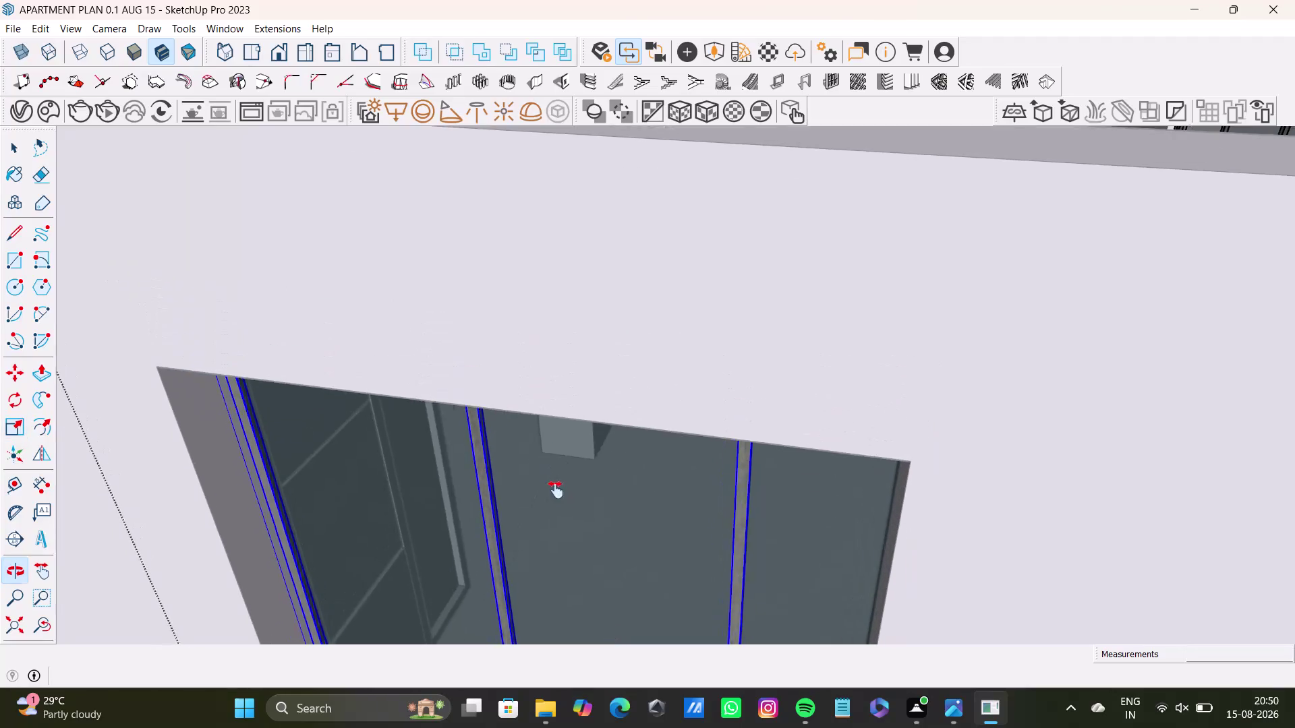
Orbit and zoom around the sliding window frame to inspect it against the wall opening.
middle_drag(555, 486, 580, 315)
scroll(up, 3)
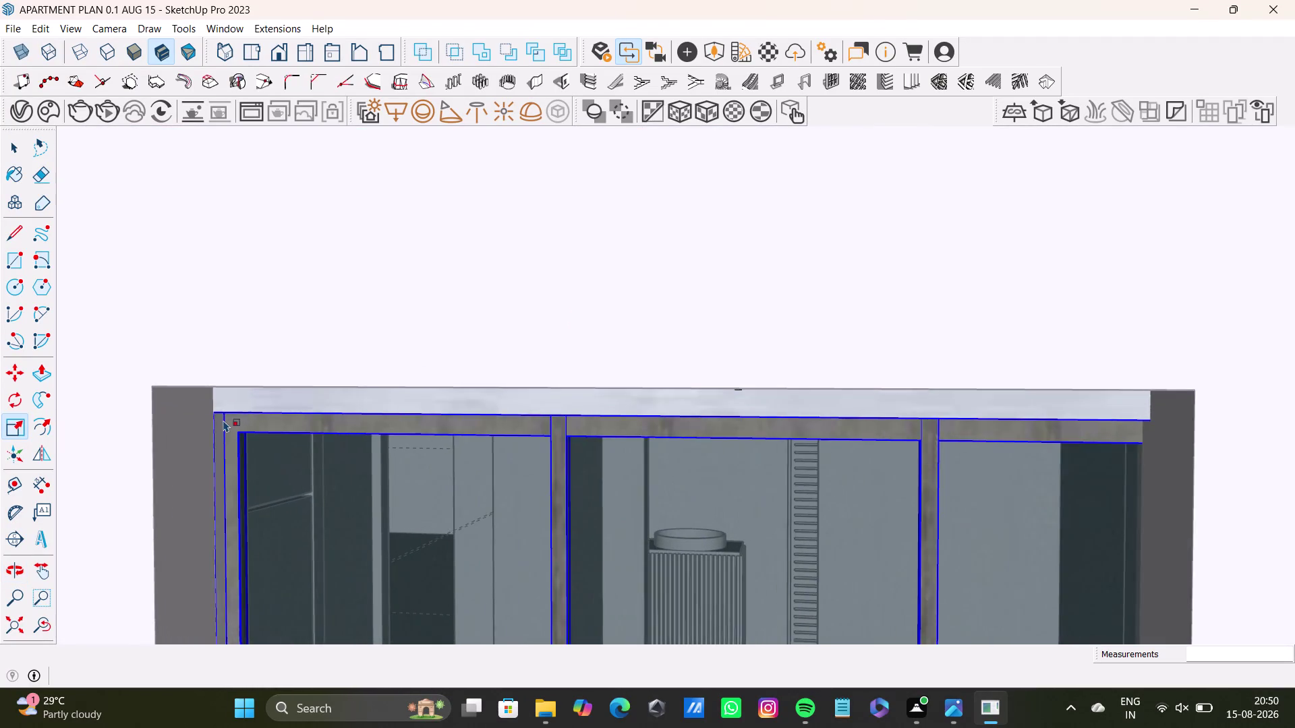
scroll(up, 3)
middle_drag(224, 420, 253, 503)
key(ctrl+z)
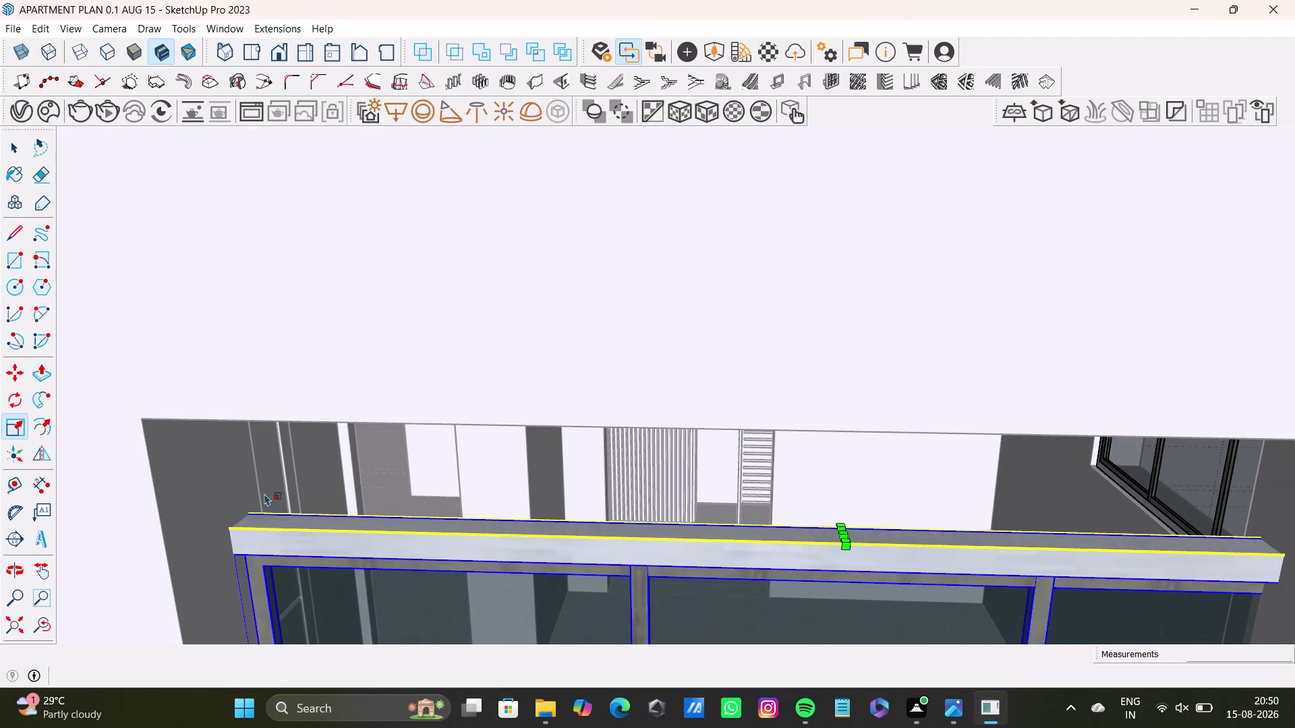
scroll(down, 3)
middle_drag(269, 596, 291, 397)
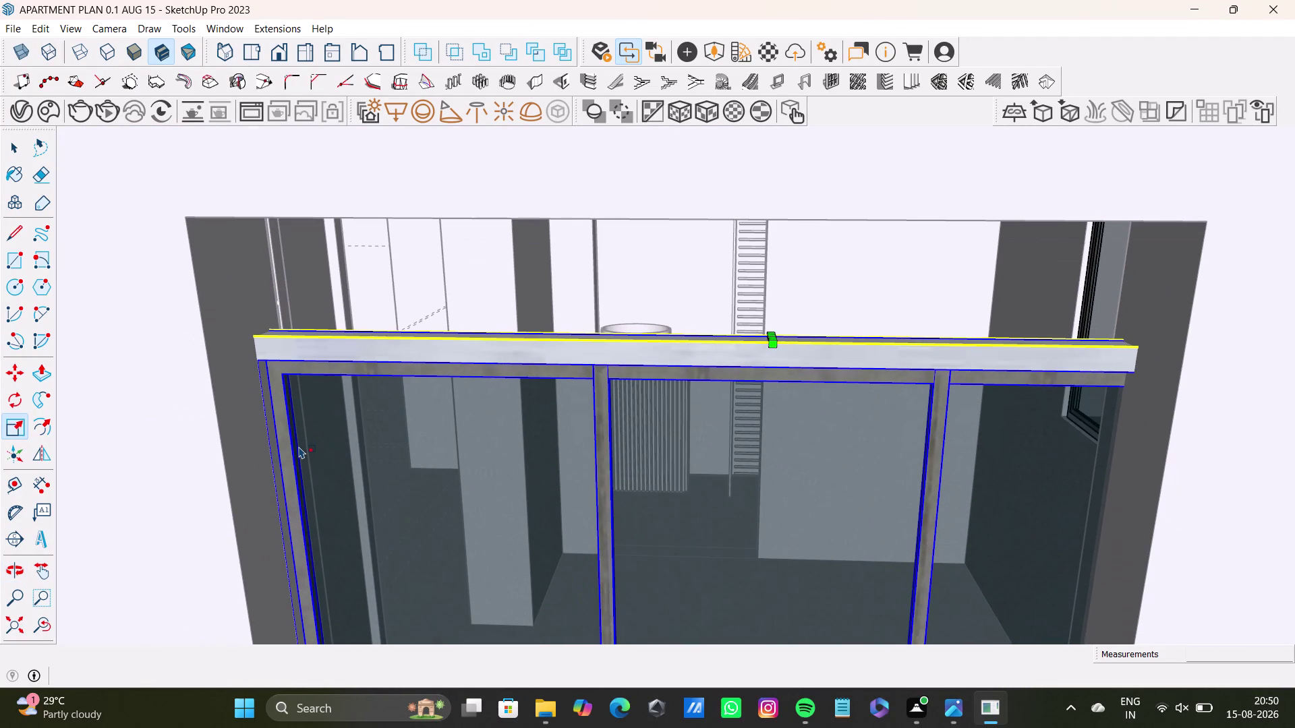
key(s)
scroll(down, 3)
middle_drag(397, 528, 397, 436)
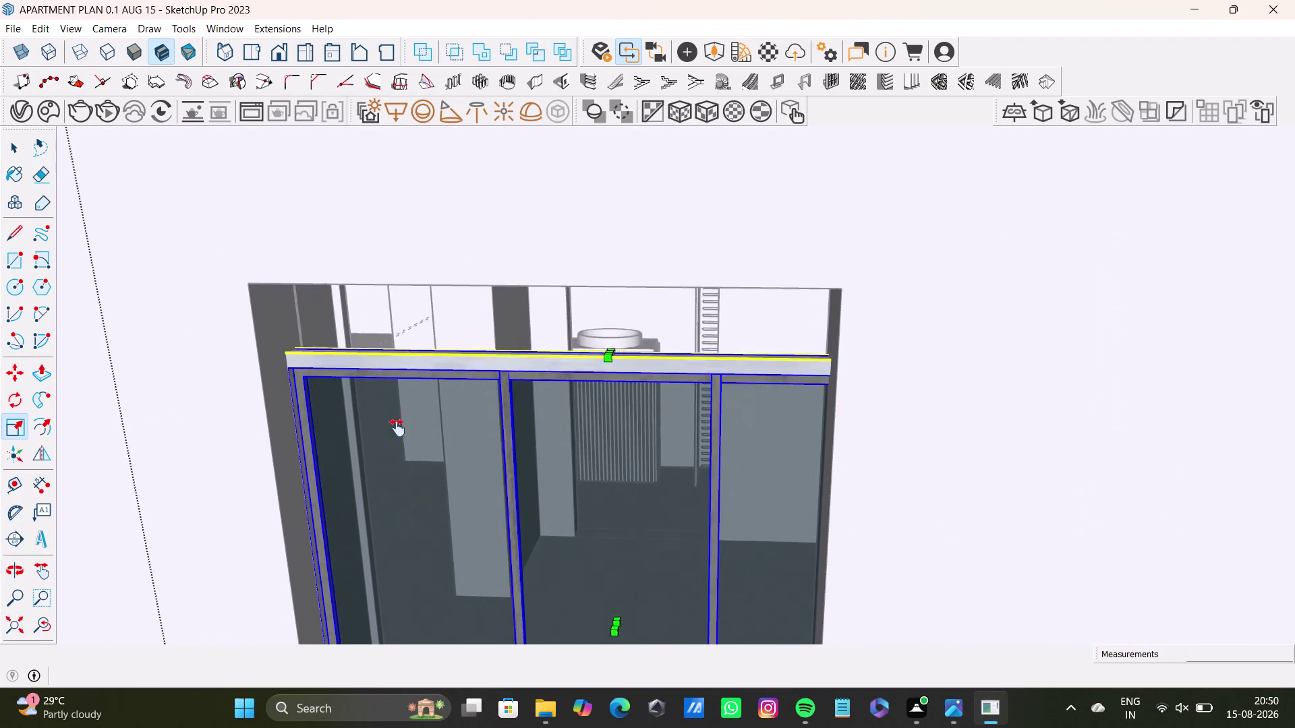
middle_drag(398, 436, 397, 405)
middle_drag(407, 486, 403, 646)
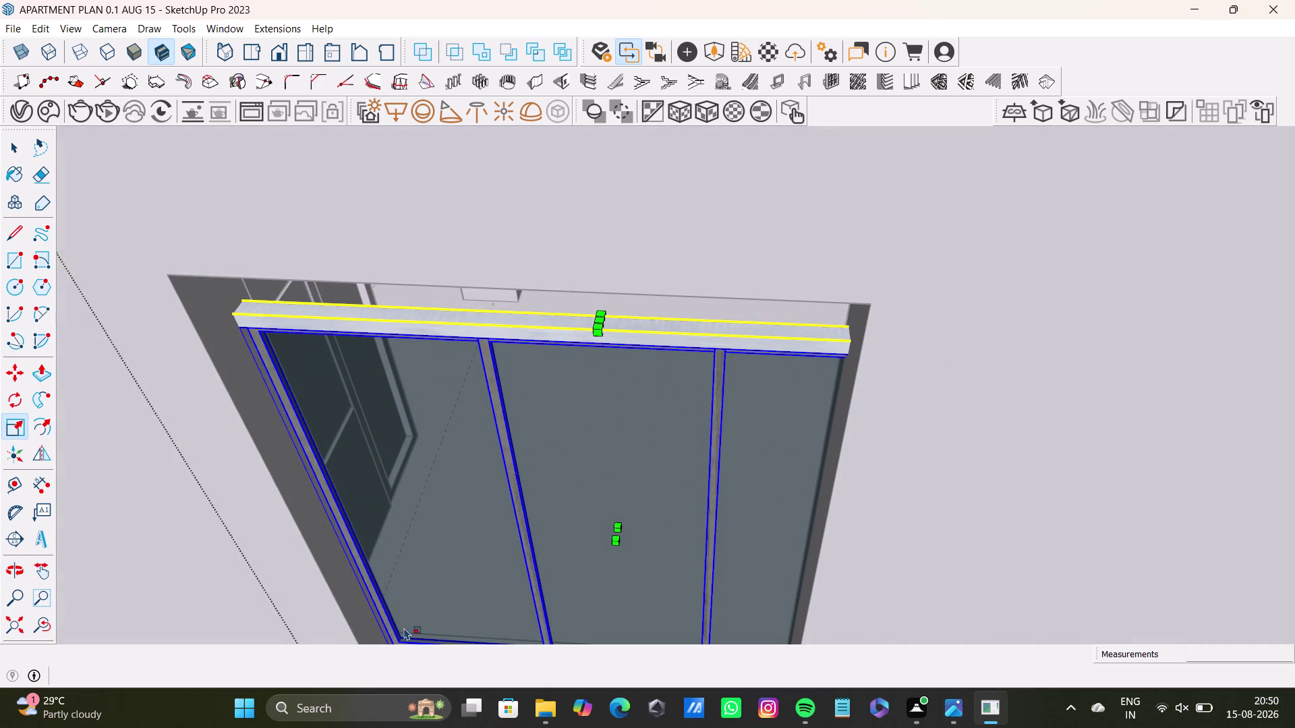
scroll(down, 3)
middle_drag(371, 527, 357, 461)
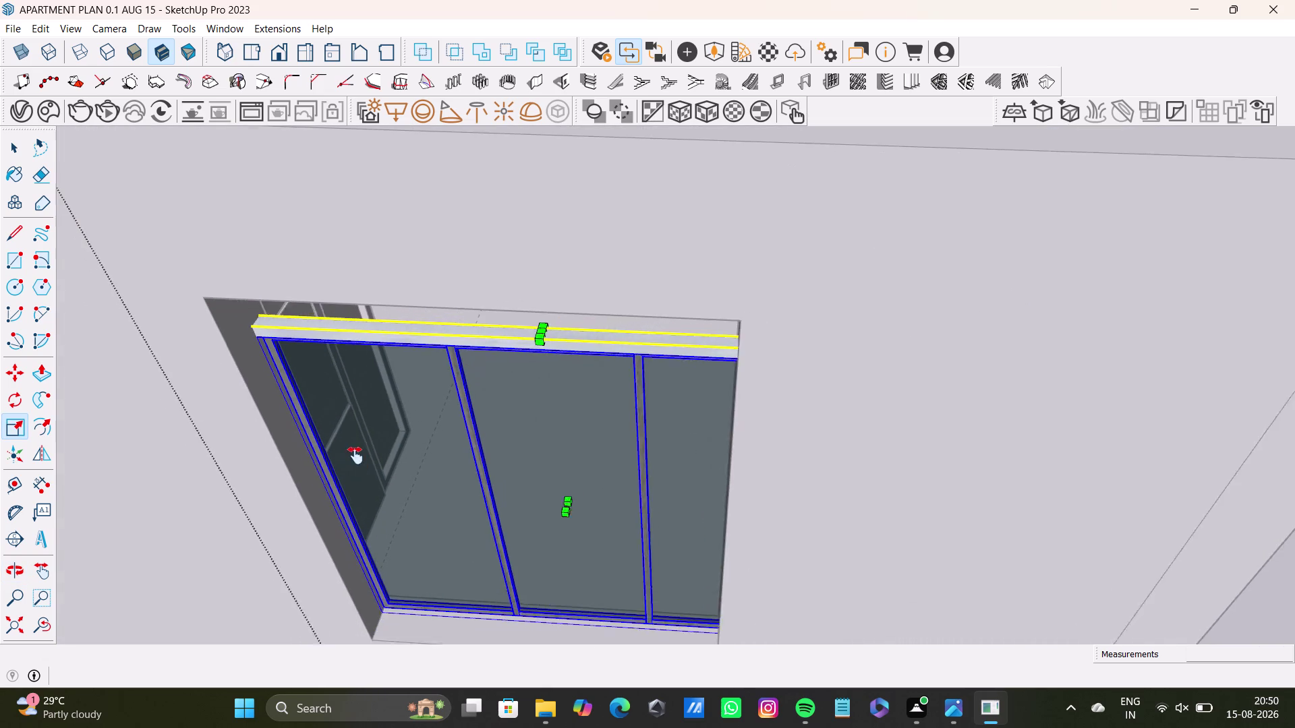
middle_drag(356, 461, 355, 456)
middle_drag(367, 452, 364, 430)
key(s)
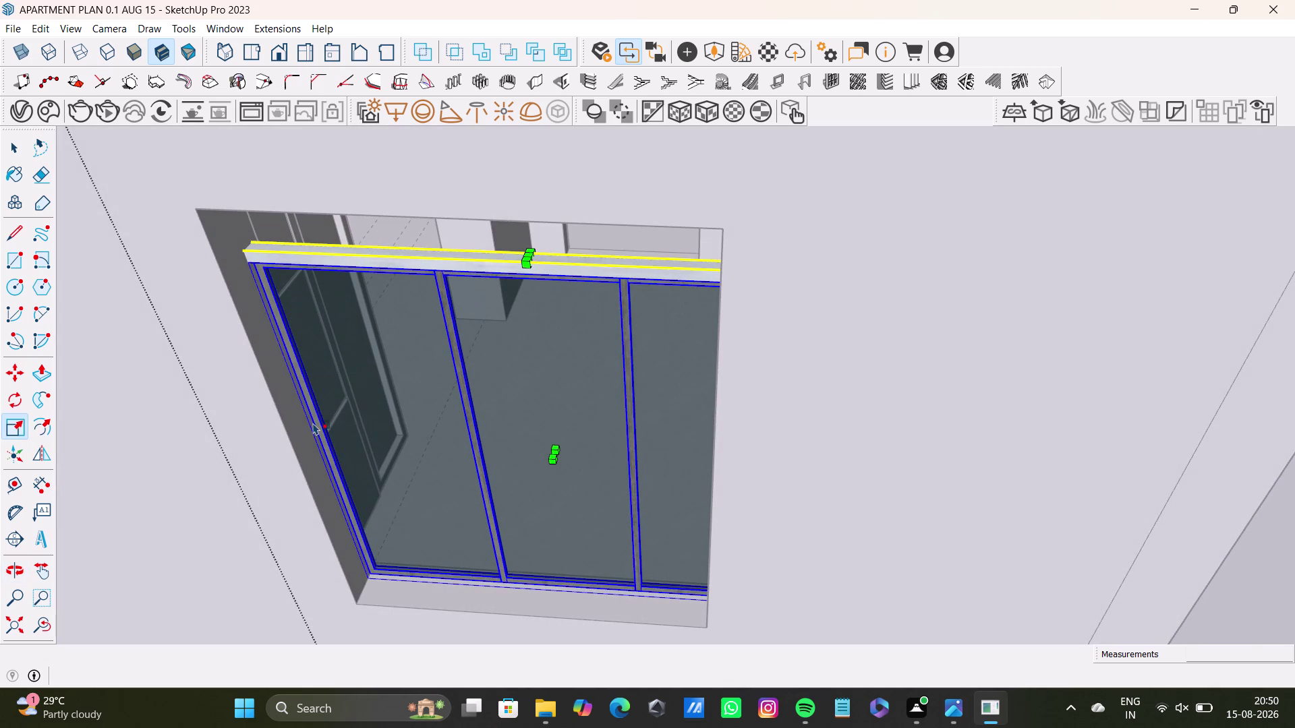
scroll(up, 3)
middle_drag(316, 422, 340, 492)
middle_drag(340, 492, 345, 539)
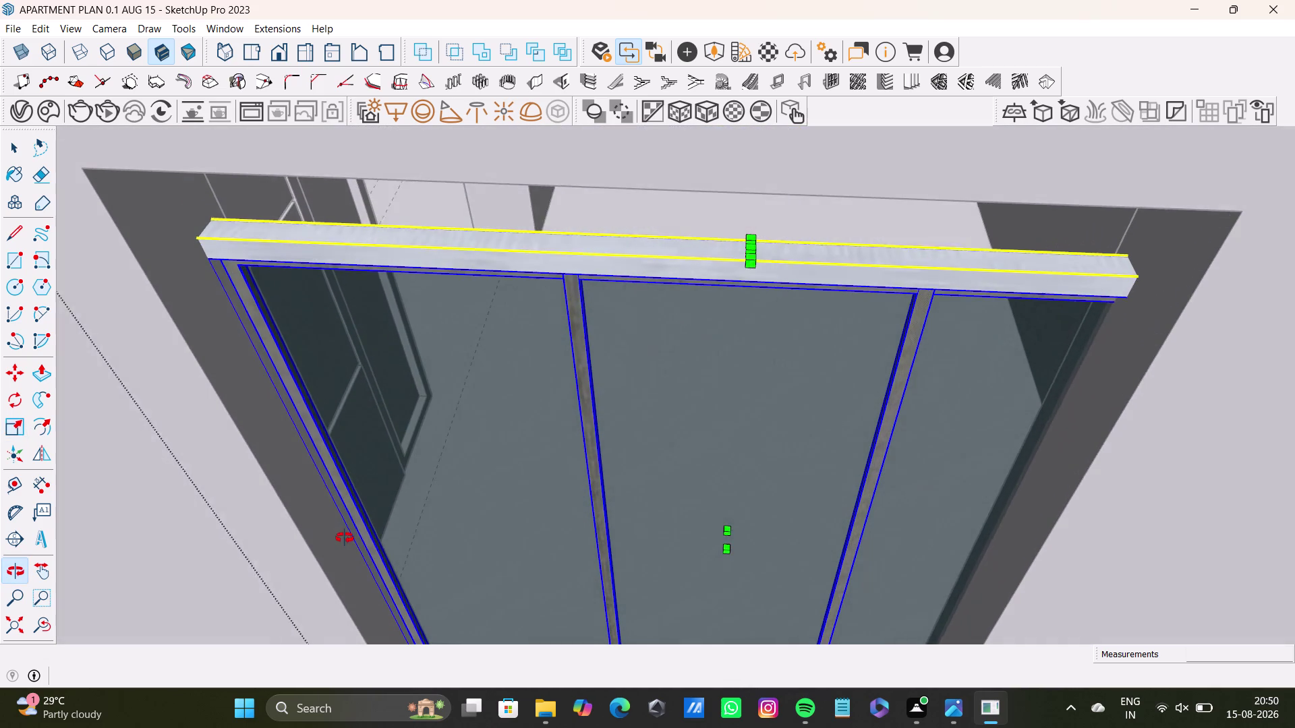
middle_drag(345, 538, 345, 539)
key(s)
scroll(down, 3)
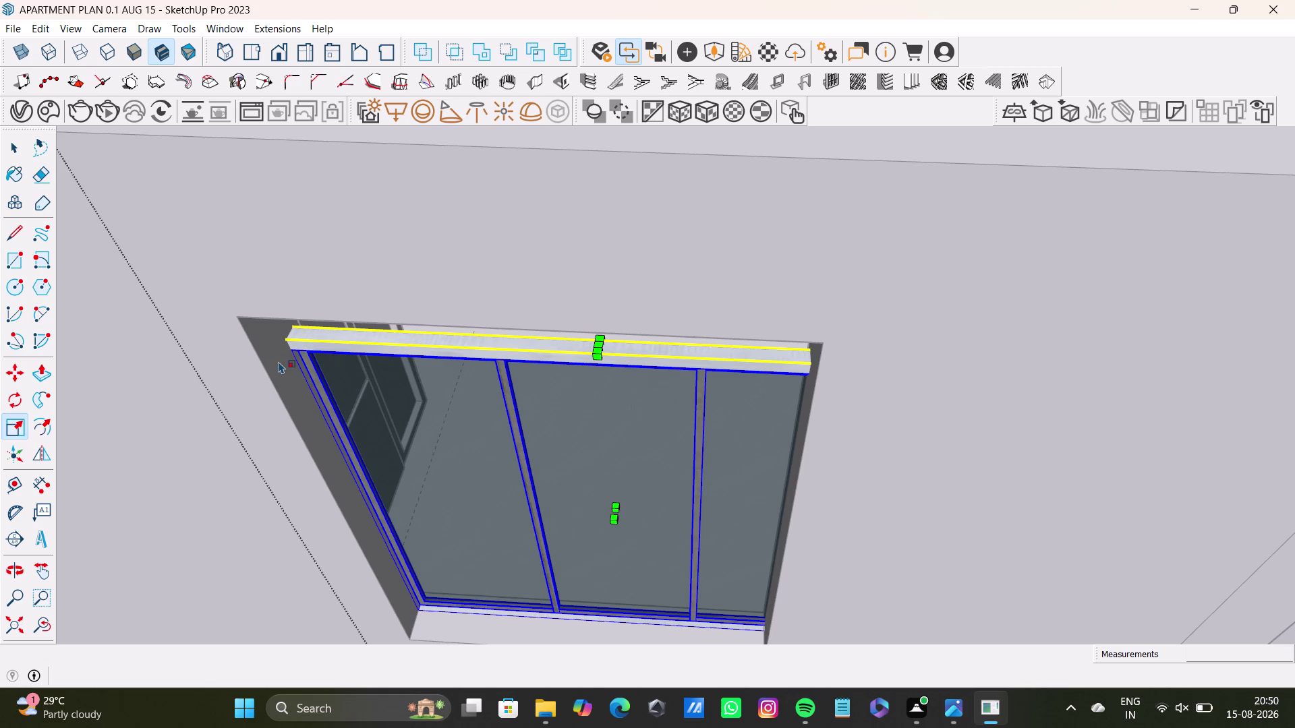
middle_drag(453, 427, 446, 436)
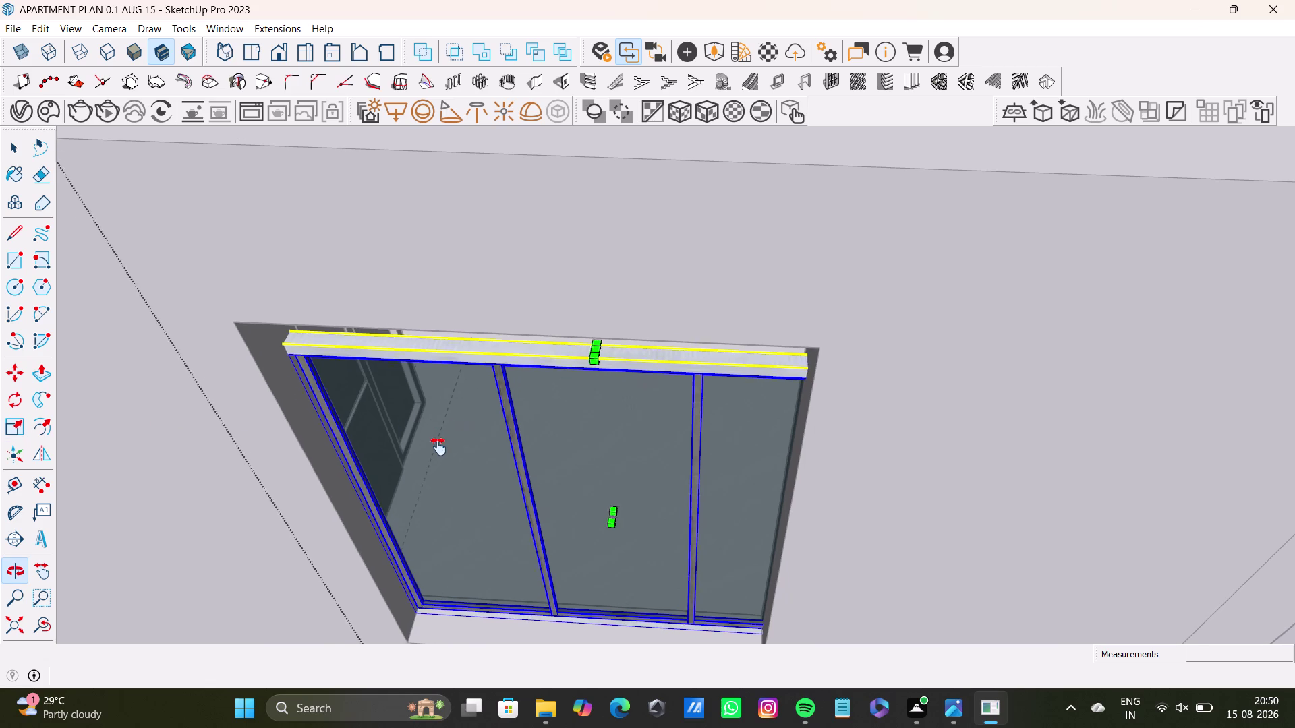
middle_drag(446, 436, 436, 453)
middle_drag(441, 451, 430, 366)
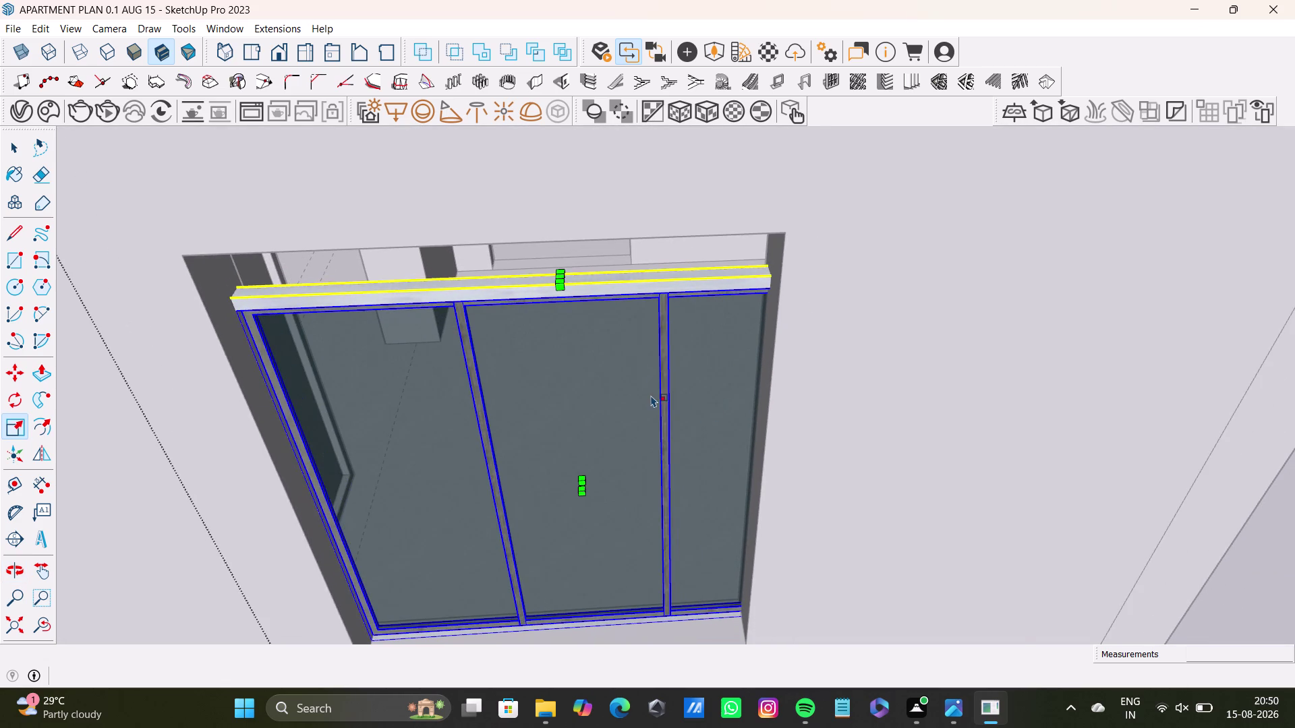
scroll(down, 3)
middle_drag(511, 394, 524, 477)
middle_drag(636, 465, 772, 445)
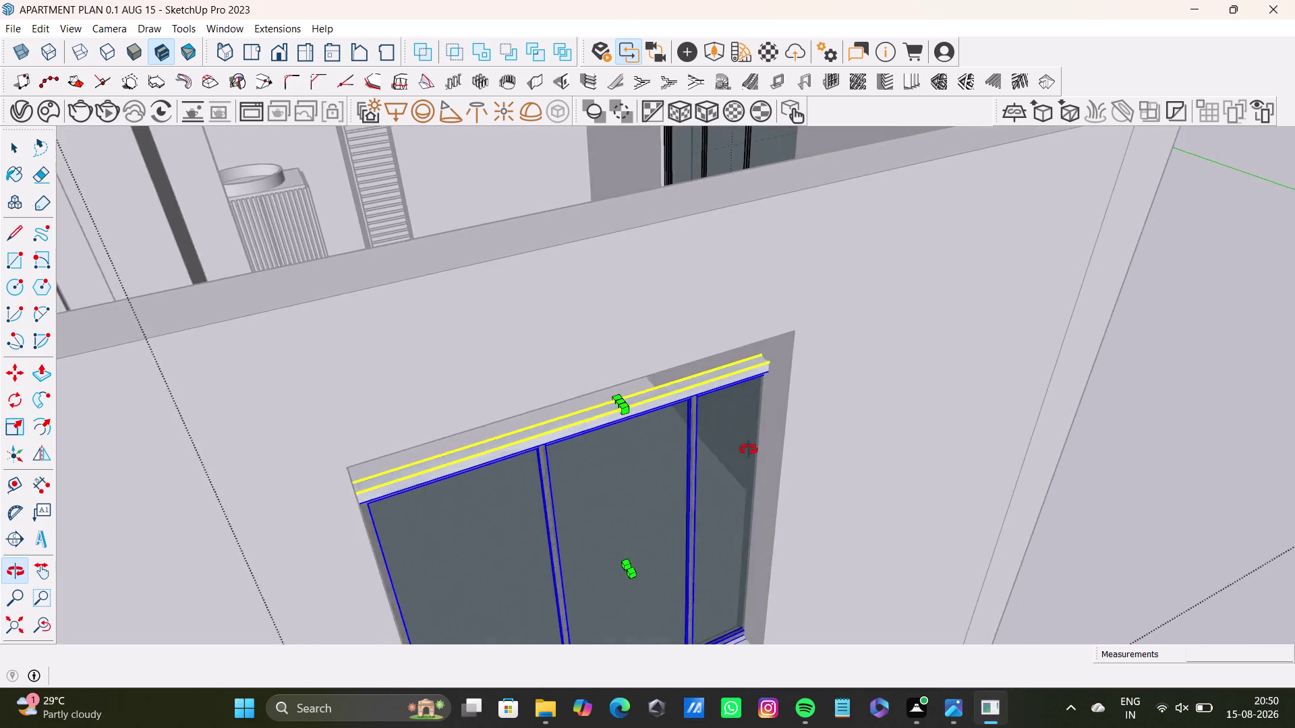
middle_drag(772, 445, 536, 542)
middle_drag(546, 521, 626, 435)
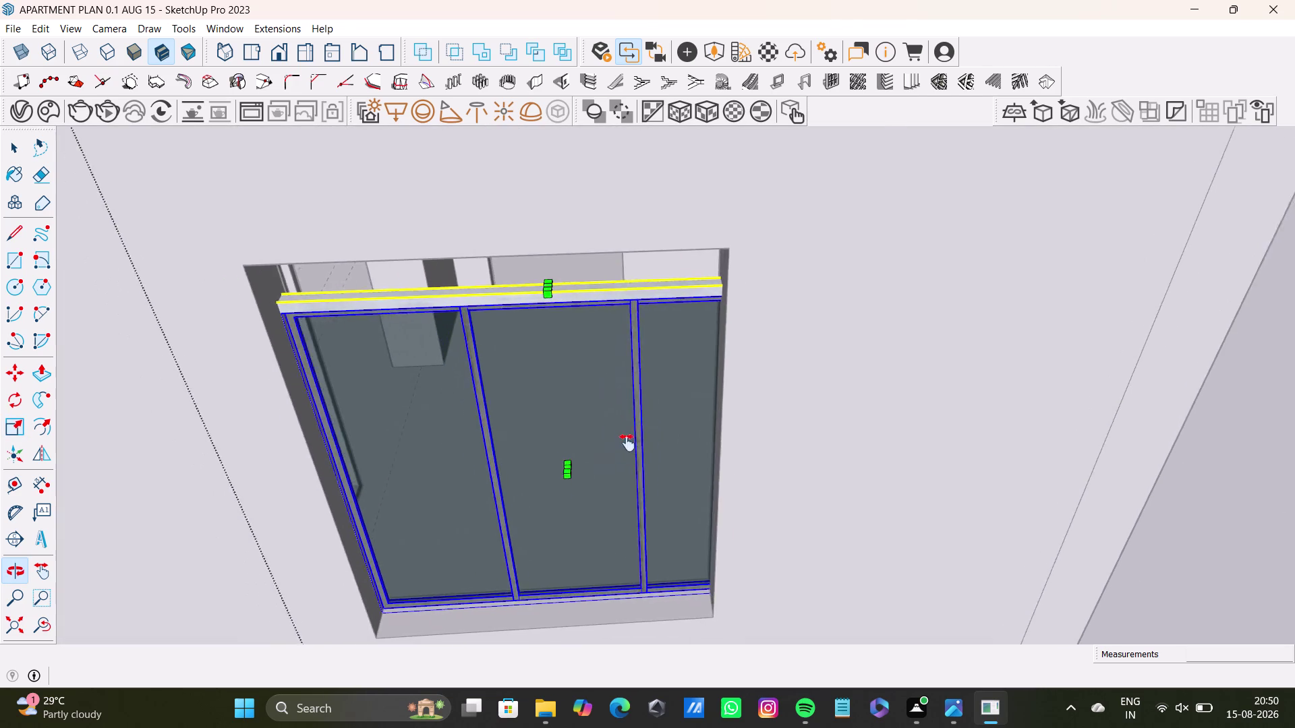
middle_drag(626, 435, 621, 450)
scroll(up, 3)
key(q)
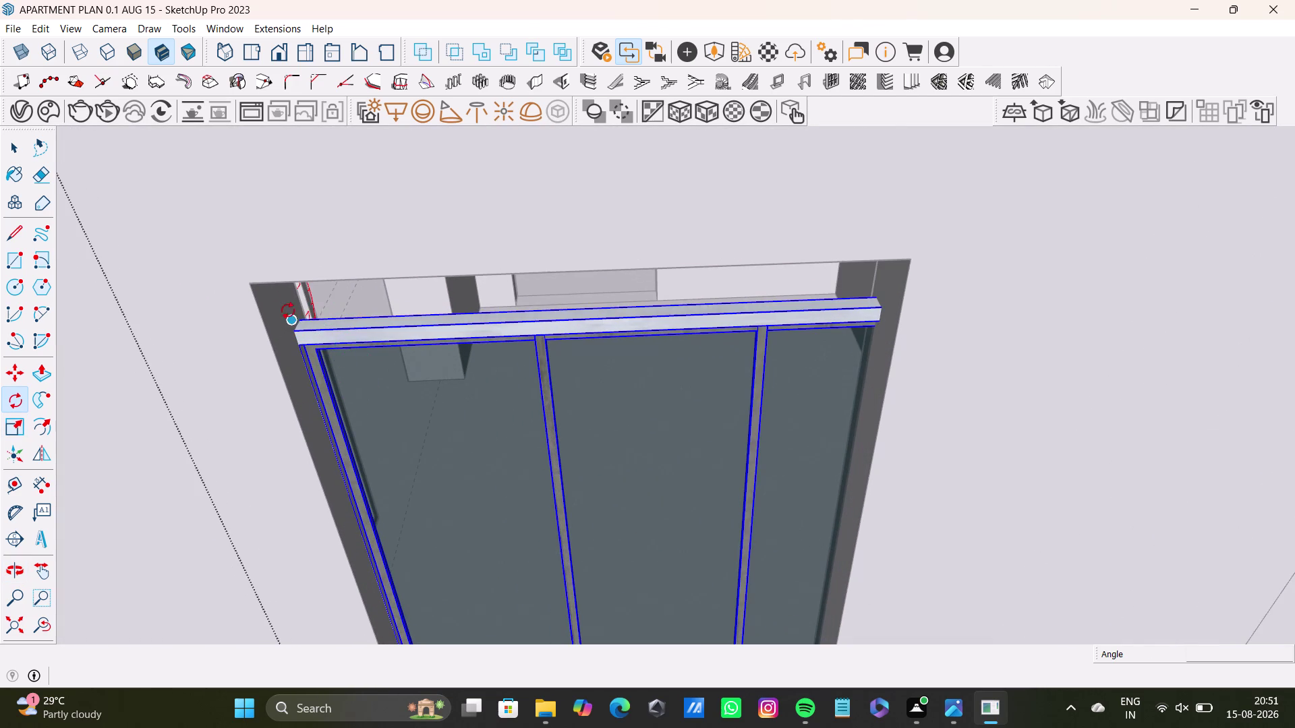
key(space)
scroll(down, 3)
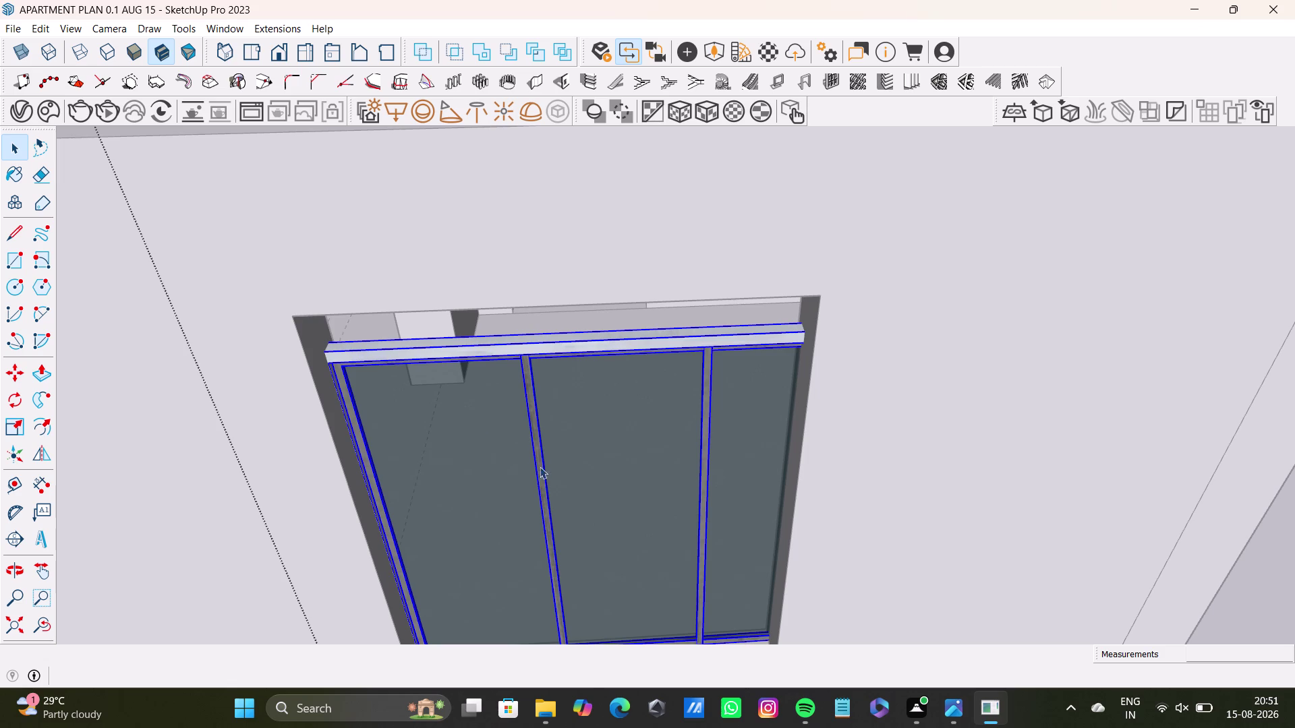
middle_drag(546, 475, 541, 406)
Try stretching the frame's width with the Scale tool, then reselect the frame.
key(s)
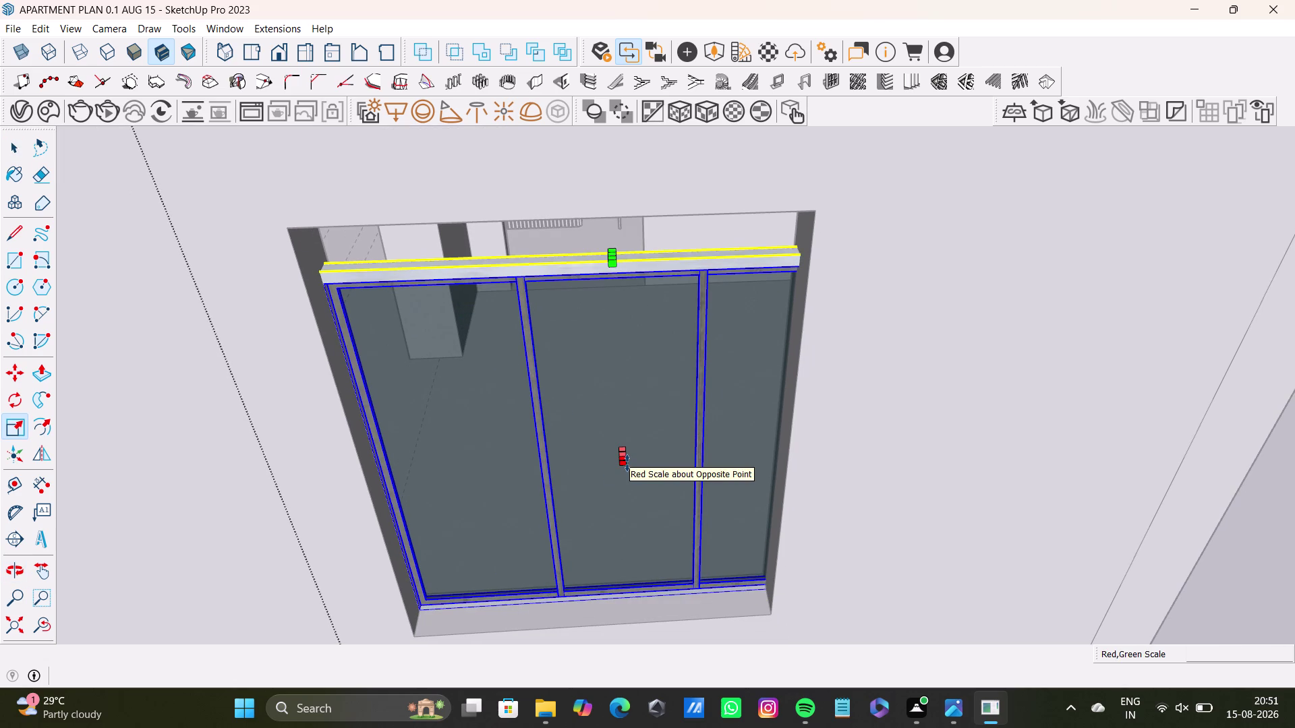
drag(626, 463, 623, 494)
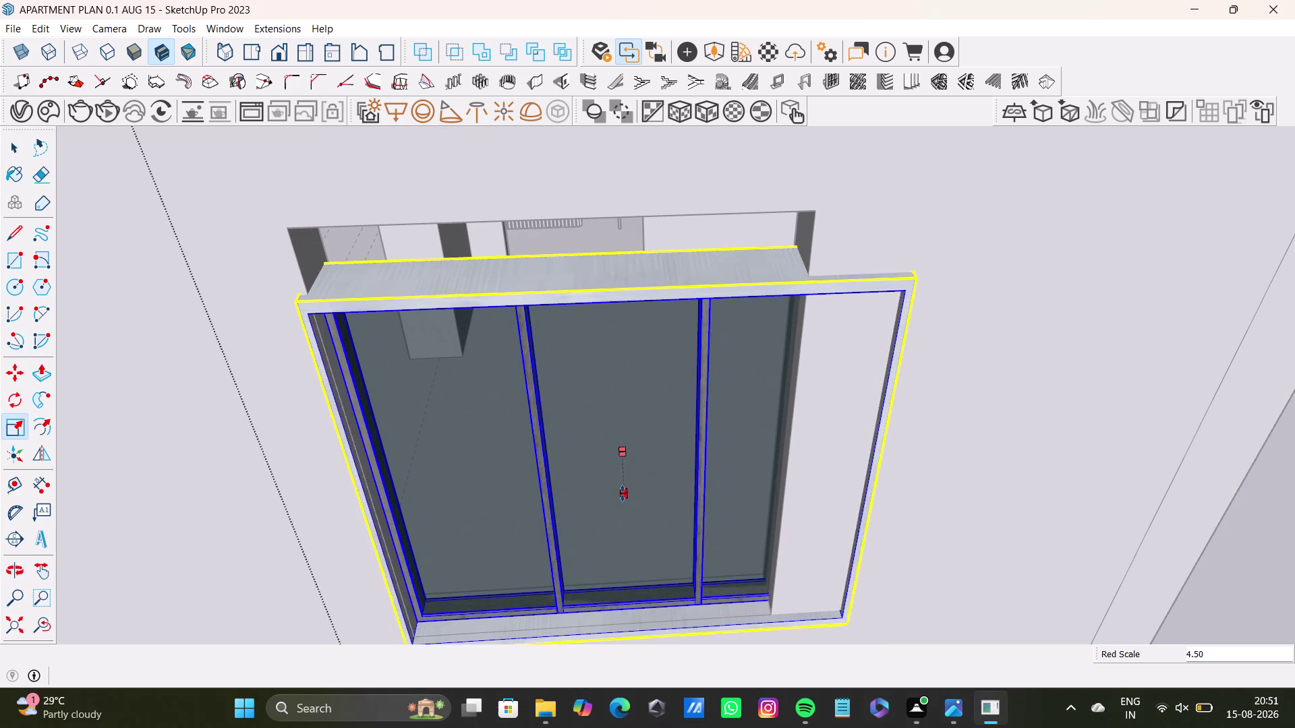
drag(622, 493, 619, 493)
key(space)
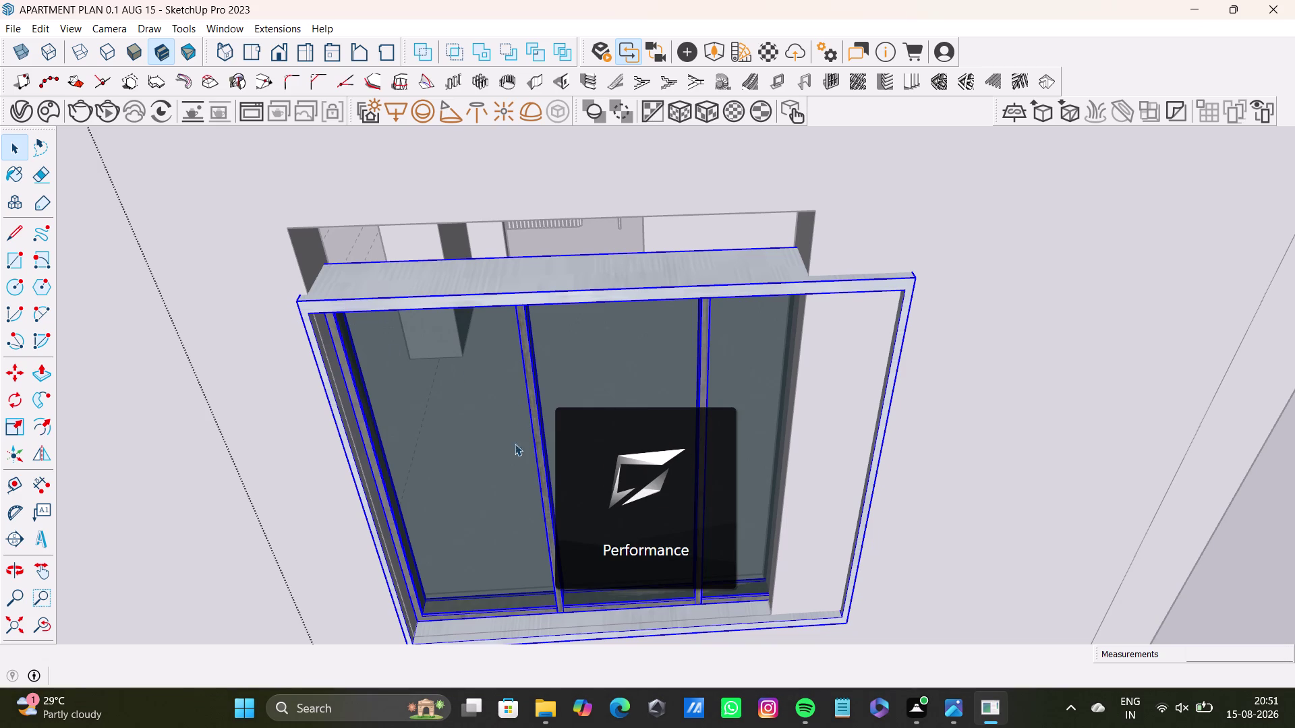
click(494, 372)
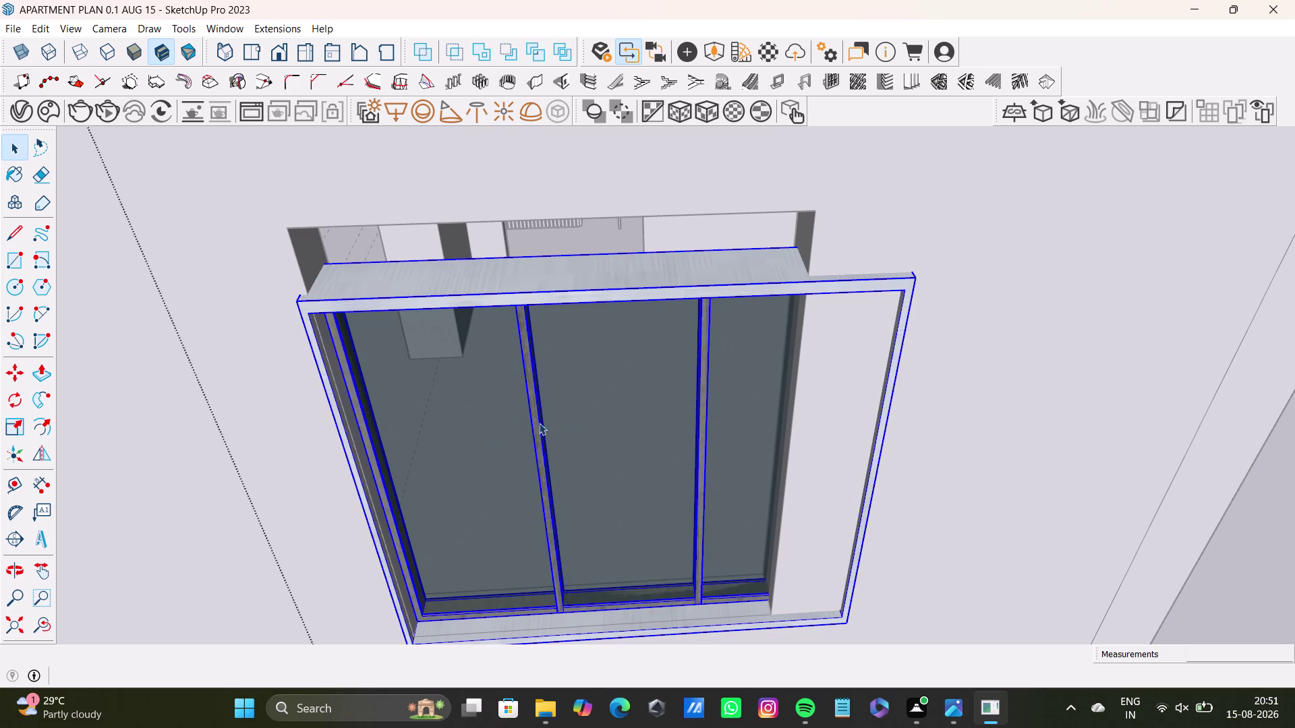
Drag a Scale corner grip inward so the frame shrinks to about 0.98.
key(s)
drag(627, 495, 626, 471)
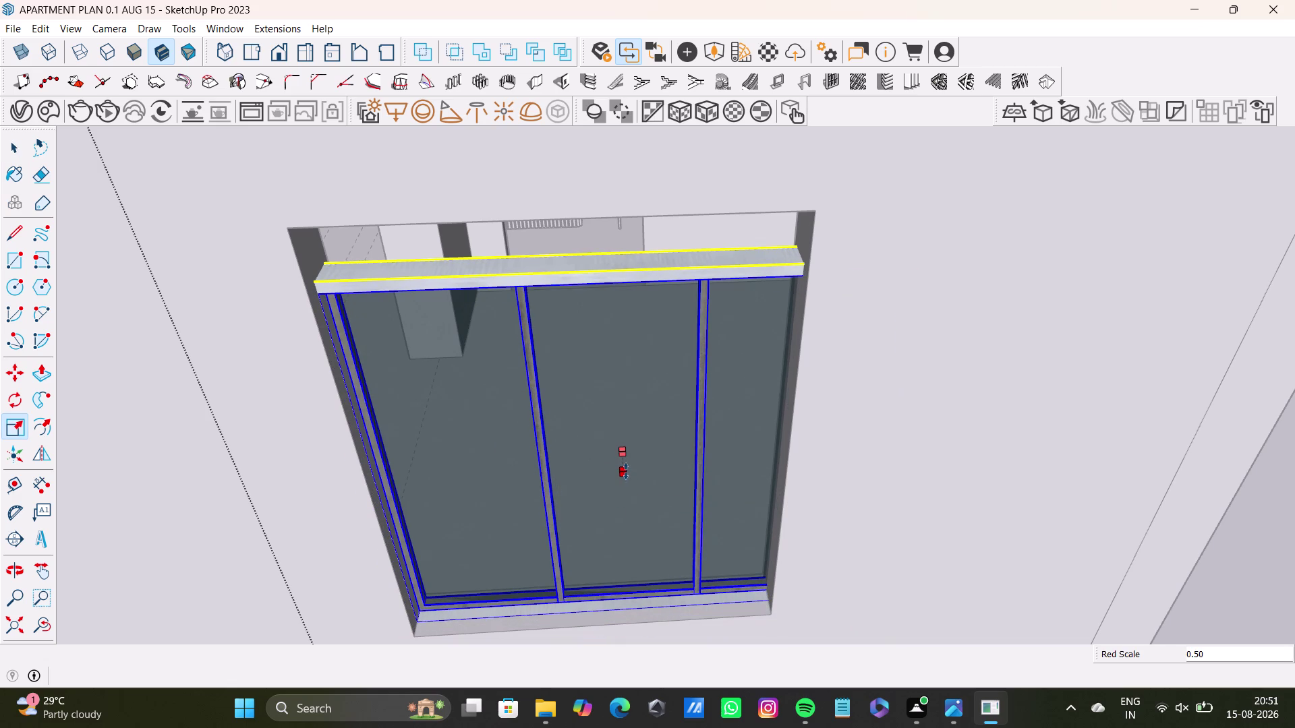
drag(626, 471, 623, 470)
scroll(down, 3)
middle_drag(397, 473, 456, 471)
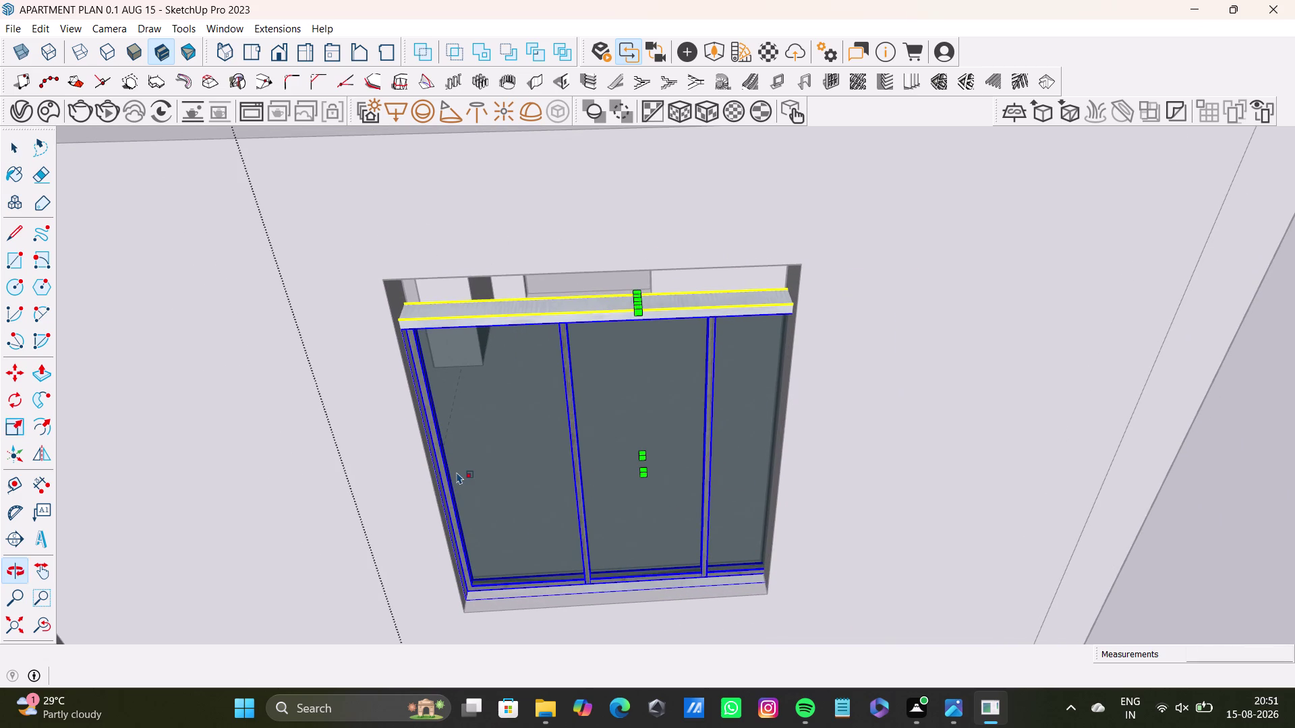
key(s)
scroll(up, 3)
middle_drag(473, 477, 414, 516)
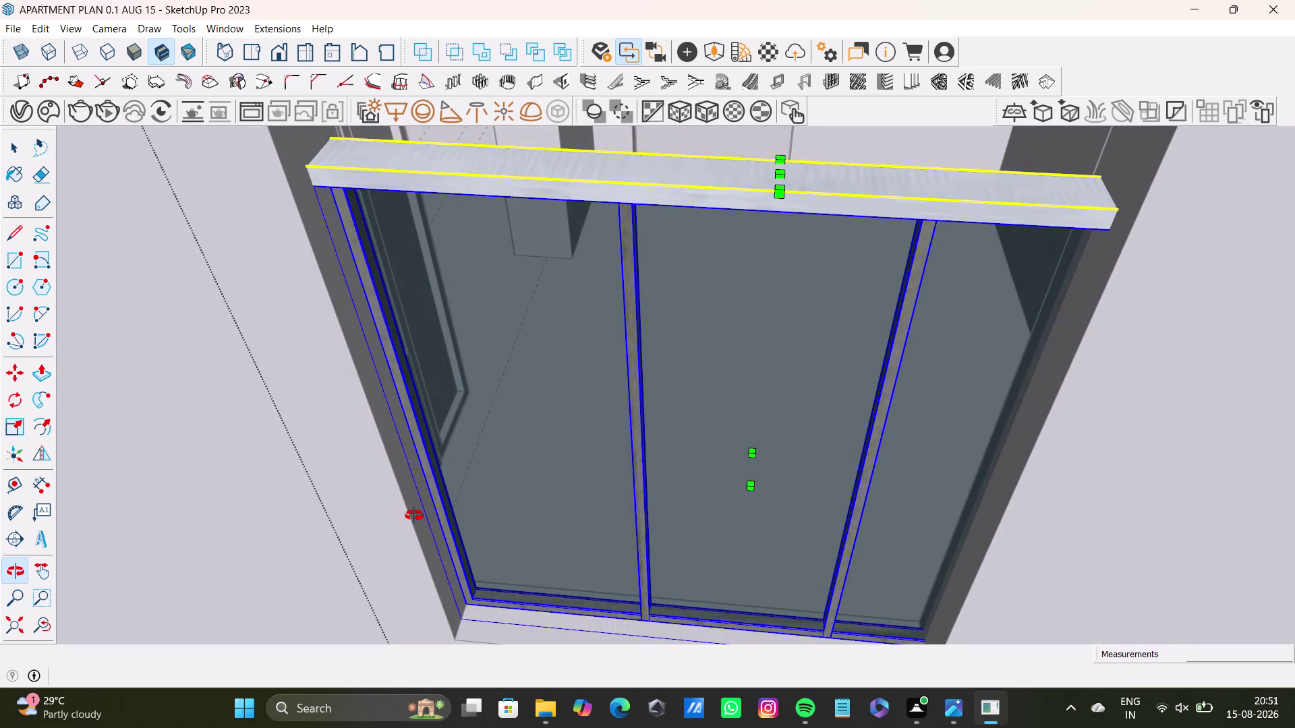
middle_drag(414, 516, 484, 599)
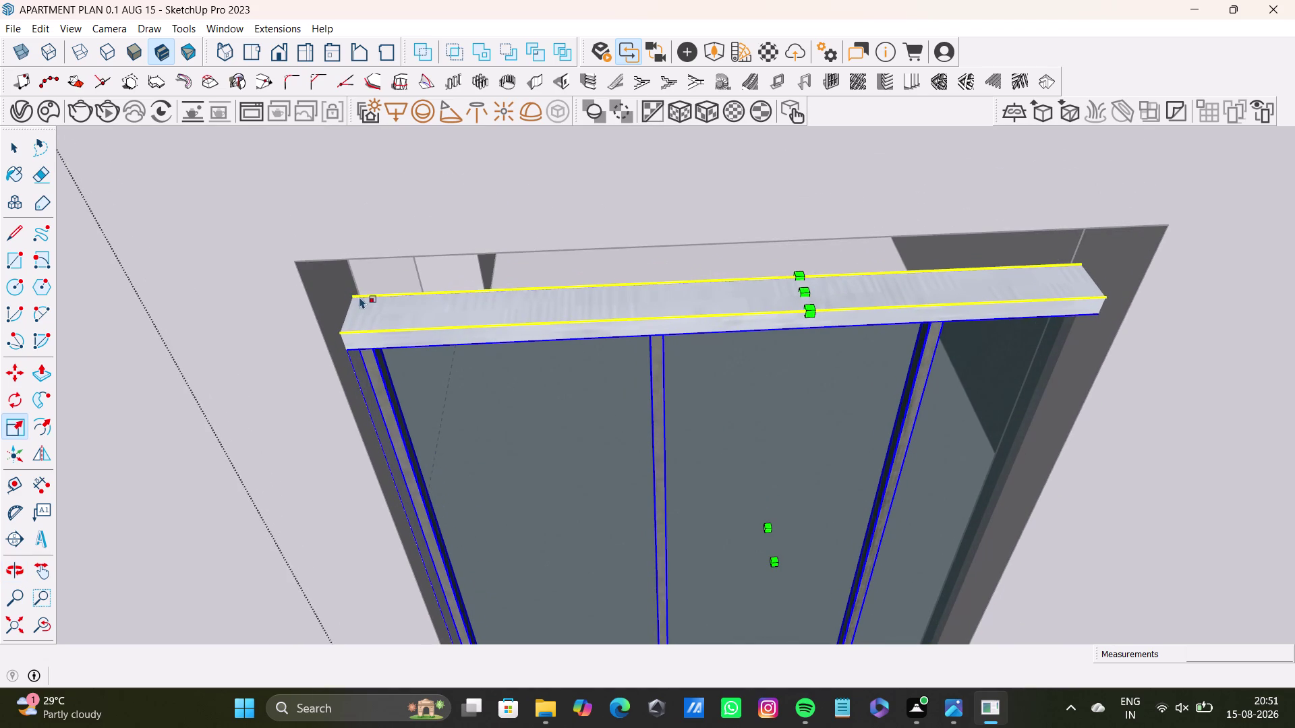
drag(345, 294, 368, 301)
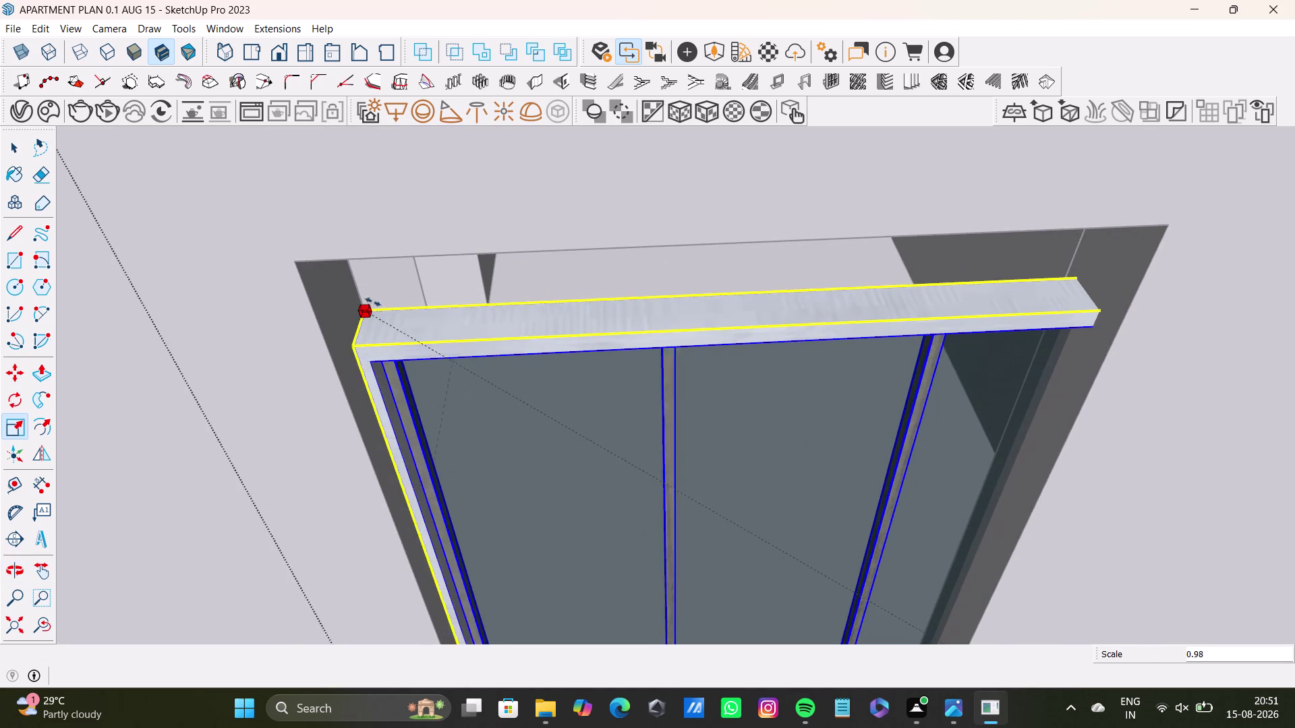
Finish the corner resize and orbit around the frame to compare it with the opening.
drag(368, 301, 402, 307)
scroll(down, 3)
middle_drag(569, 409, 415, 390)
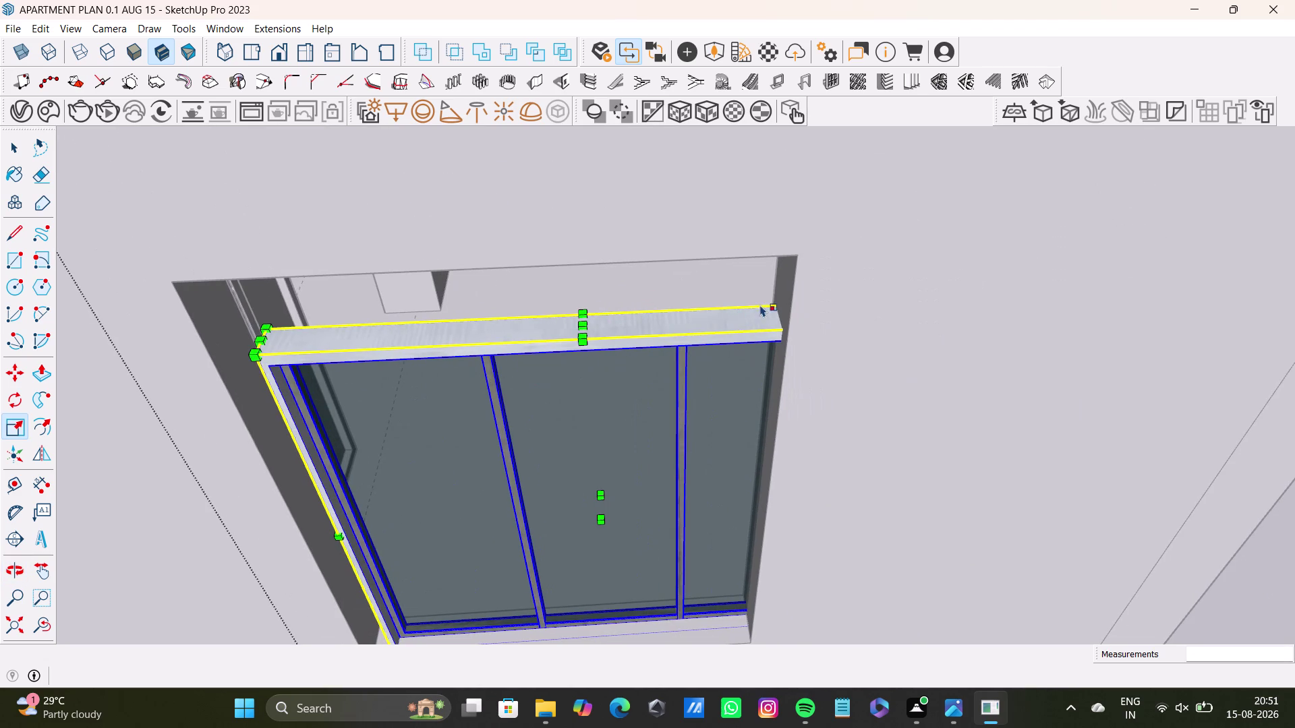
key(s)
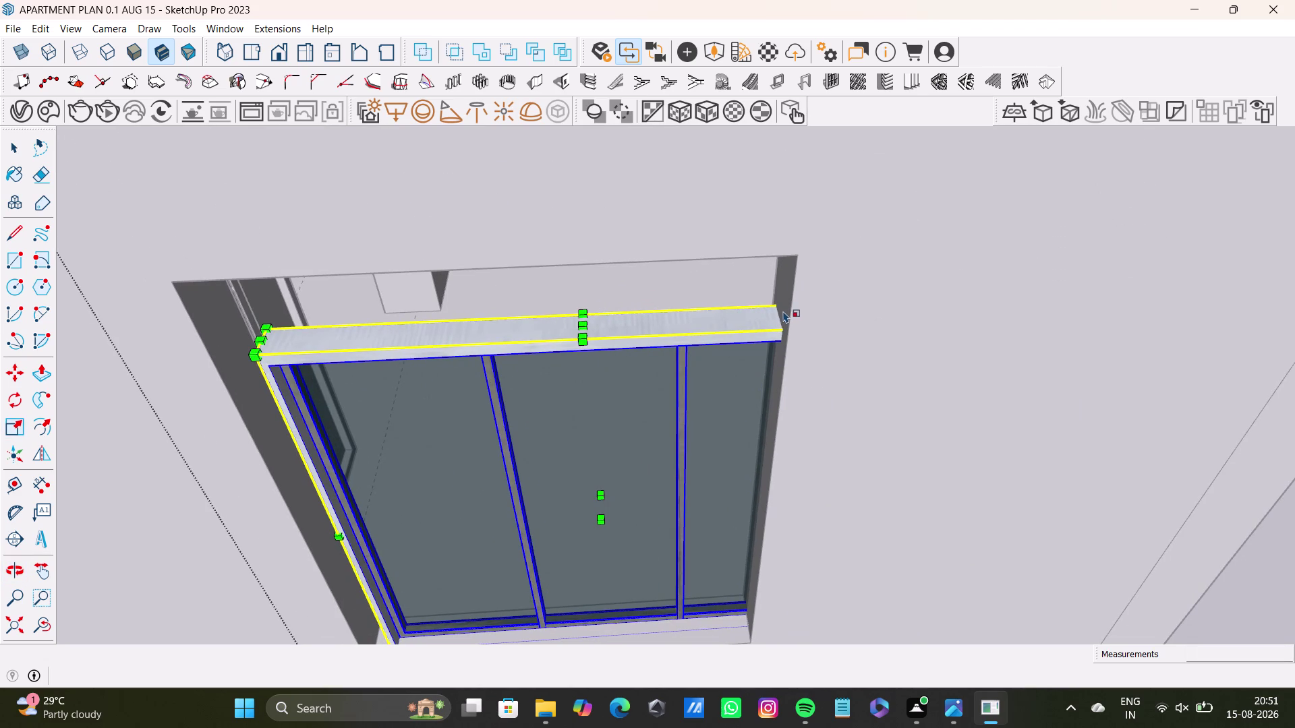
middle_drag(755, 381, 718, 407)
middle_drag(721, 409, 738, 361)
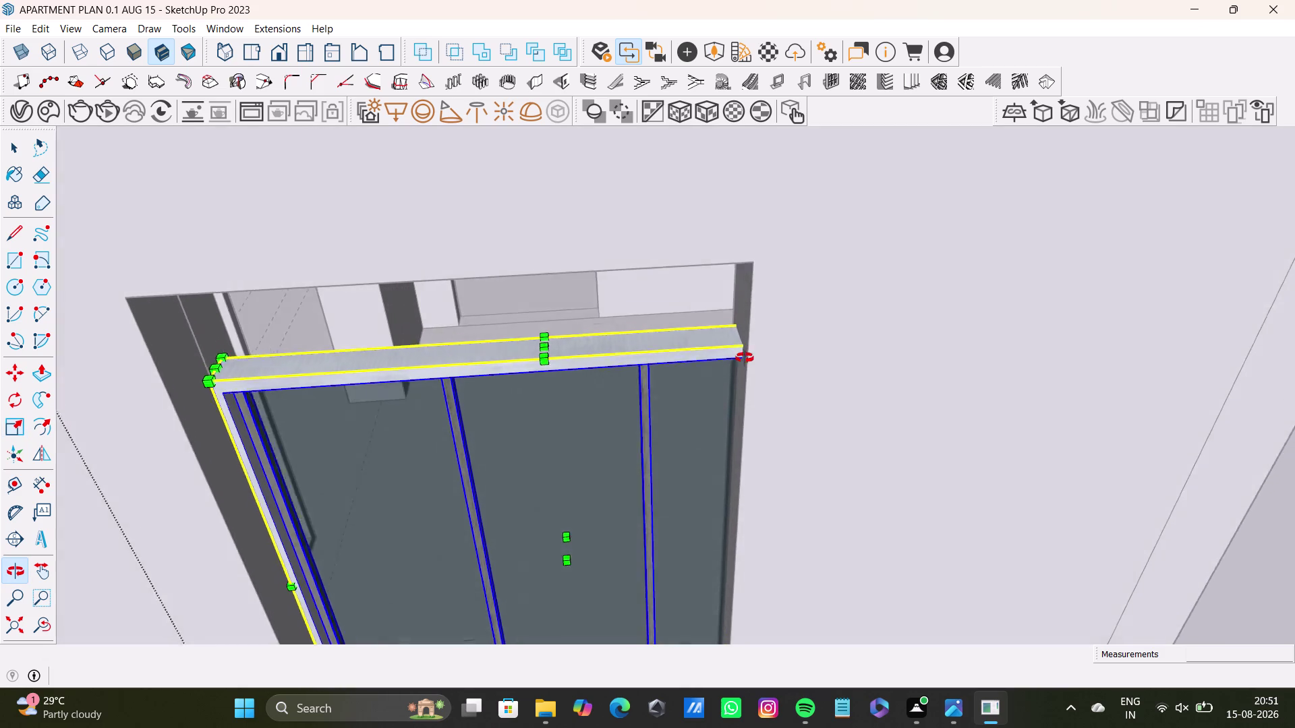
middle_drag(739, 361, 770, 297)
key(s)
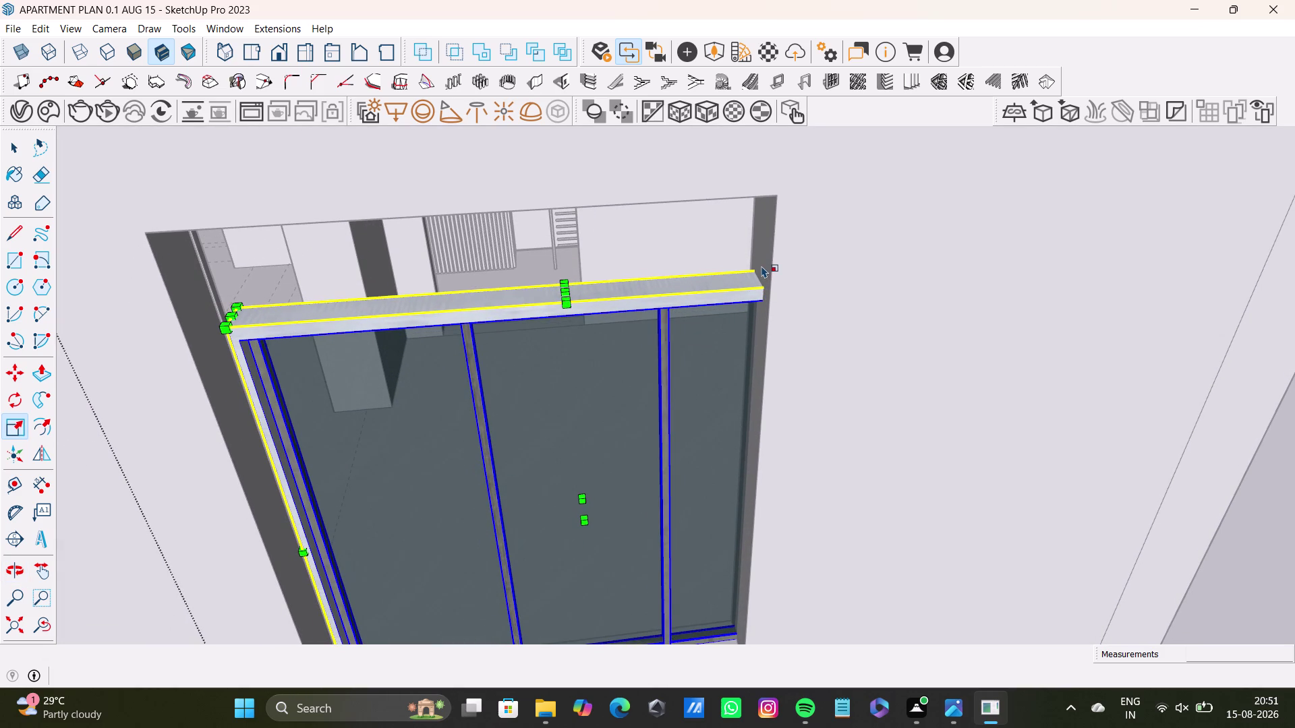
scroll(down, 3)
middle_drag(712, 369, 691, 384)
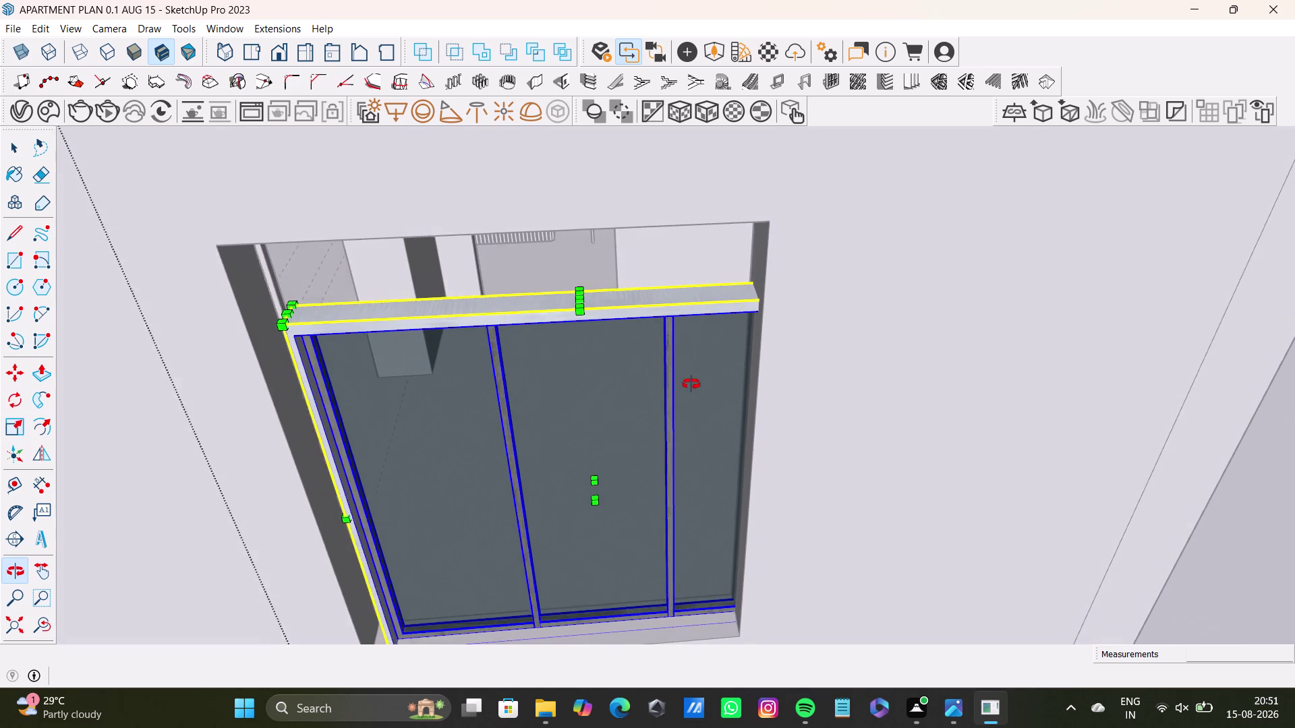
middle_drag(691, 385, 690, 385)
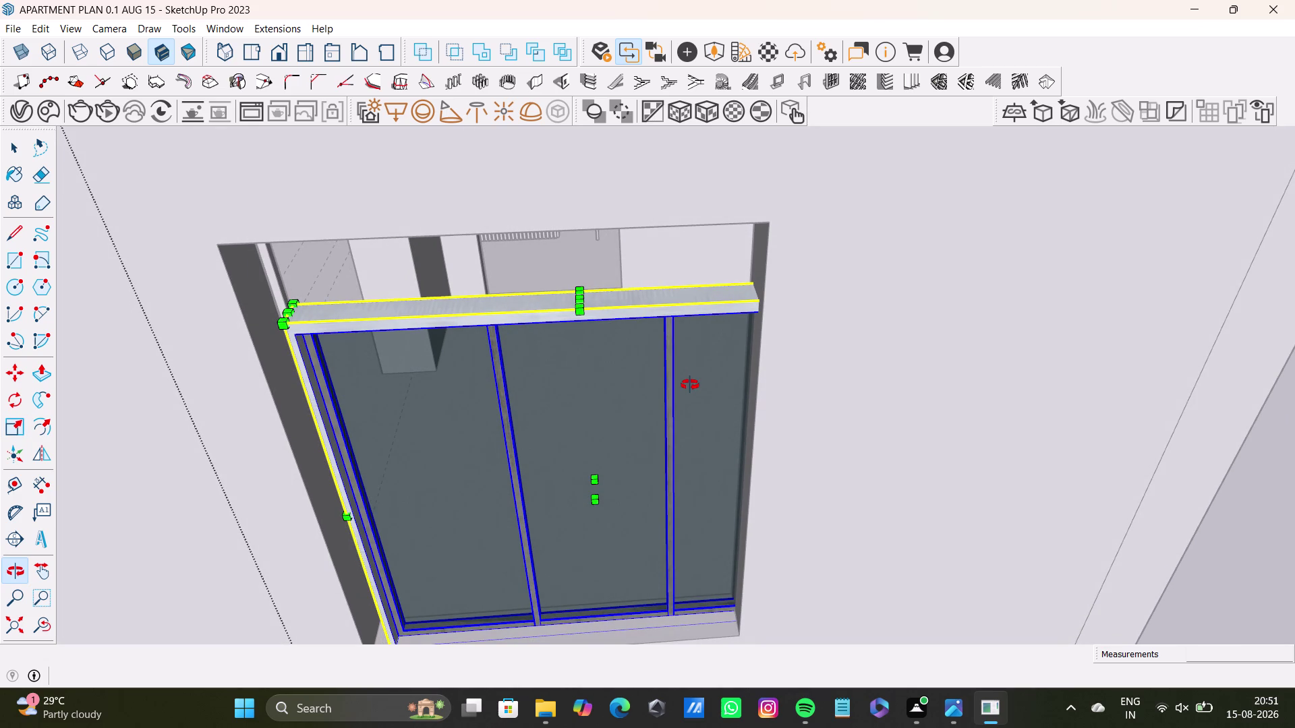
middle_drag(690, 385, 689, 386)
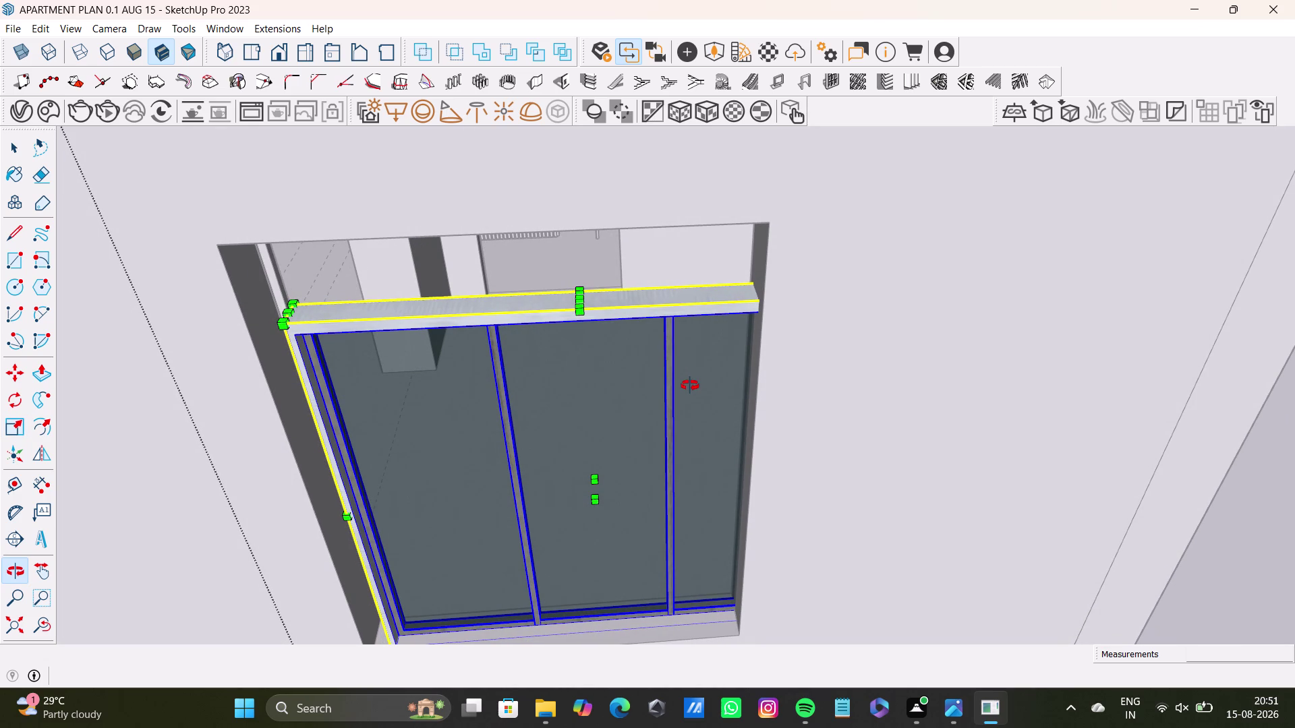
middle_drag(690, 386, 725, 435)
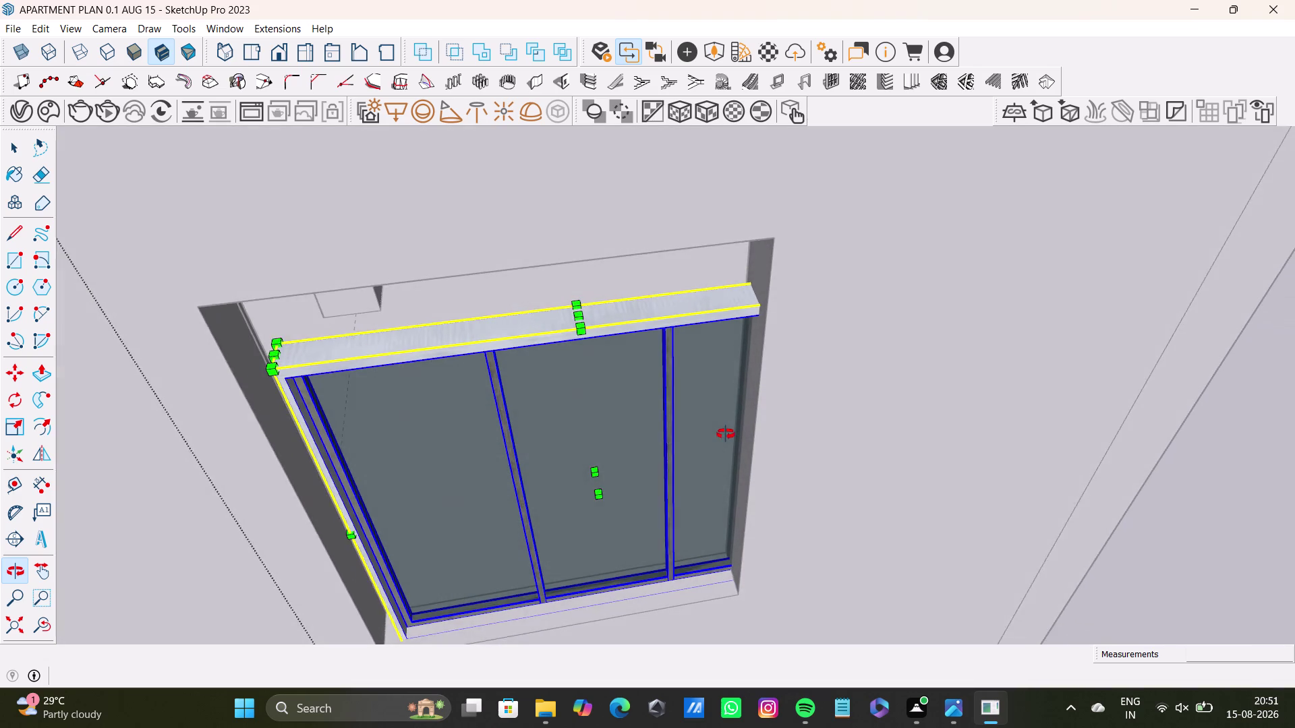
middle_drag(725, 435, 710, 438)
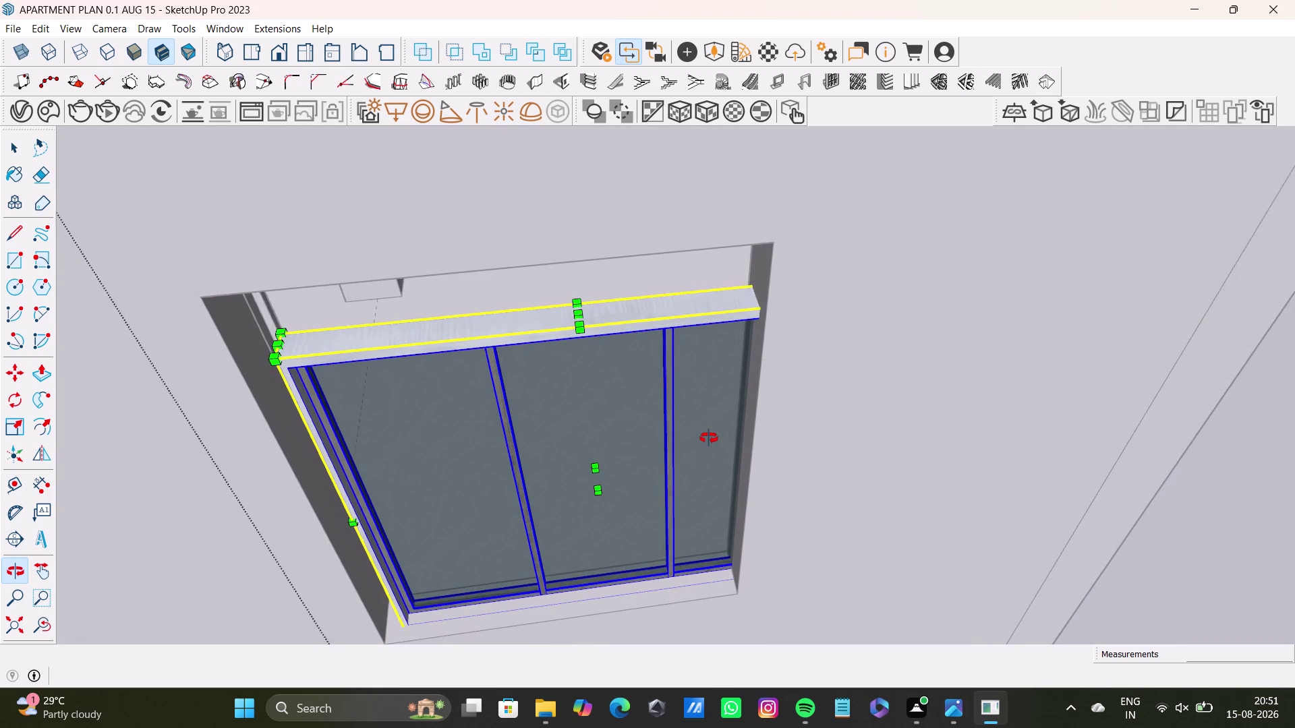
middle_drag(711, 439, 686, 434)
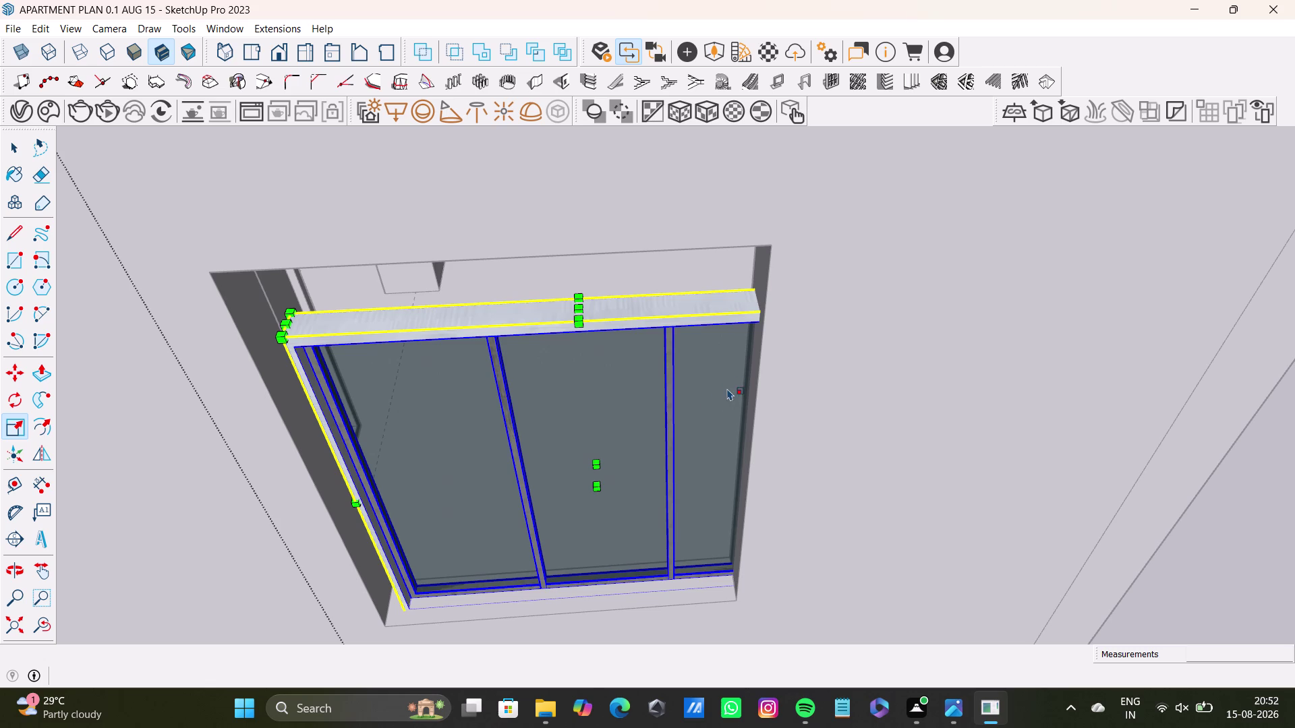
middle_drag(726, 388, 711, 394)
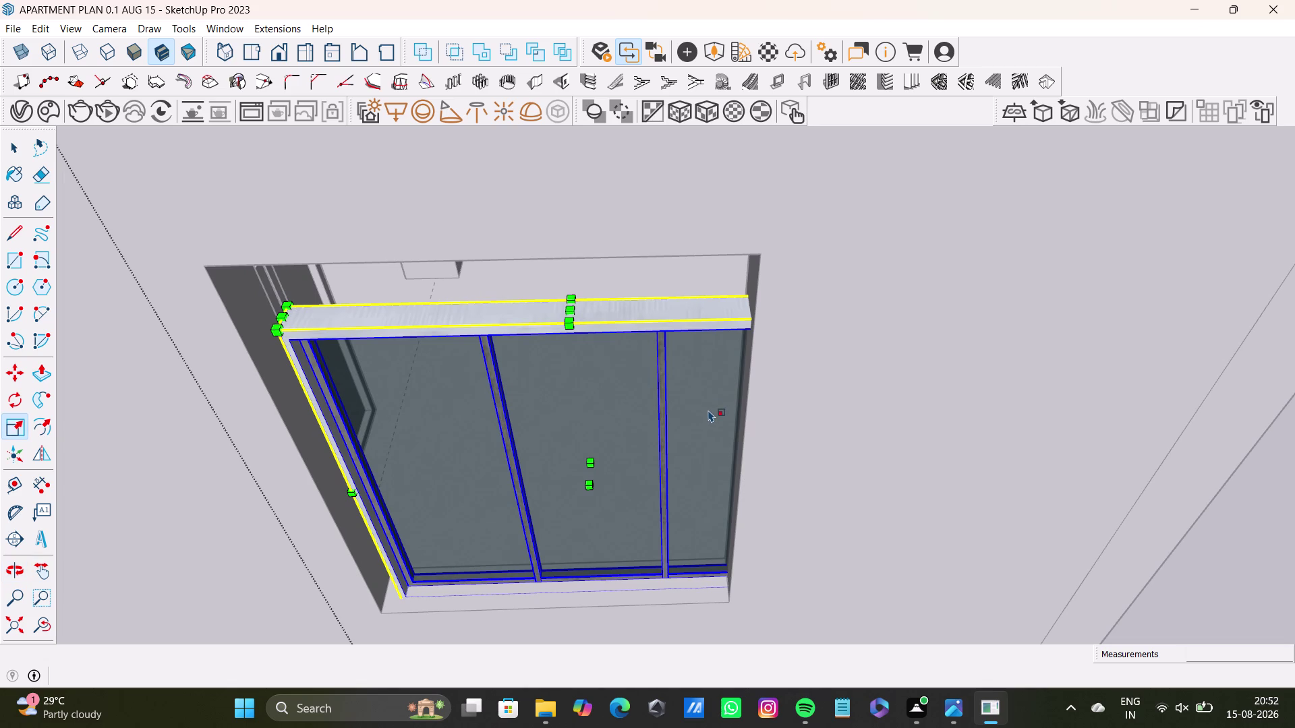
middle_drag(722, 439, 698, 558)
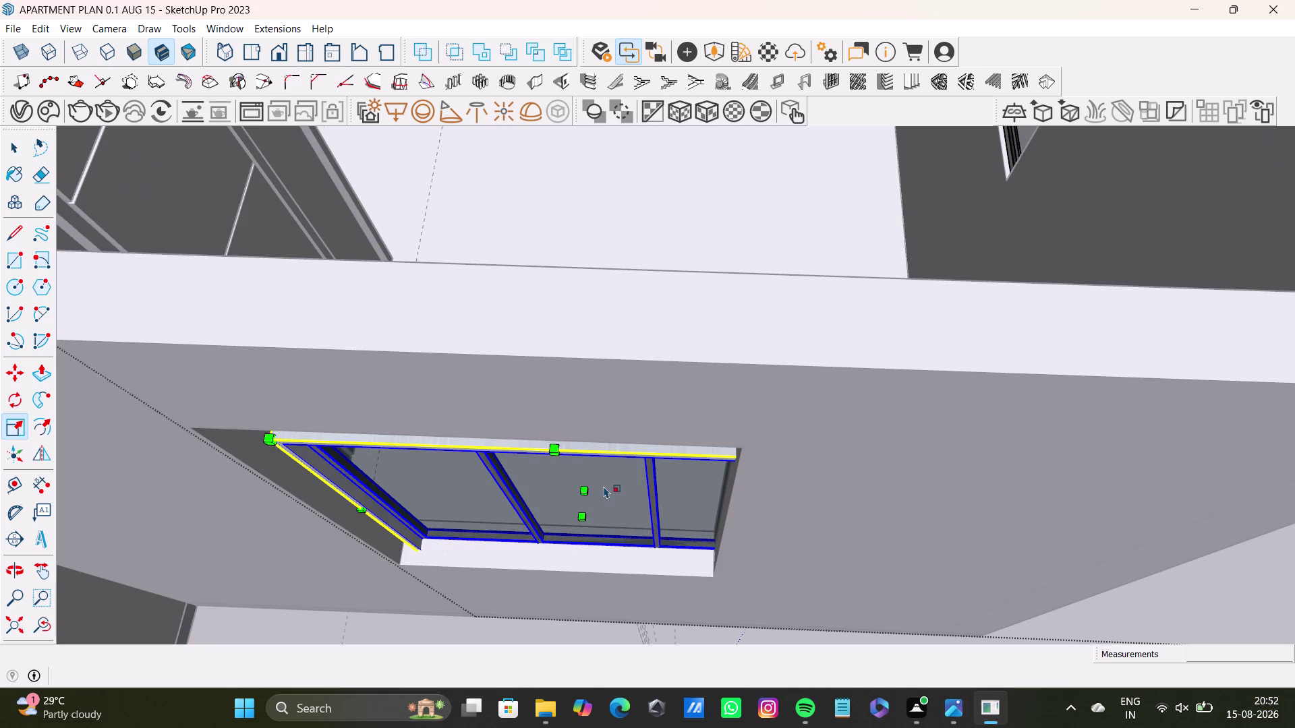
Stretch the frame along the green axis to about 1.04 to span the opening.
scroll(down, 3)
middle_drag(604, 486, 604, 453)
middle_drag(605, 460, 696, 378)
middle_drag(693, 338, 660, 351)
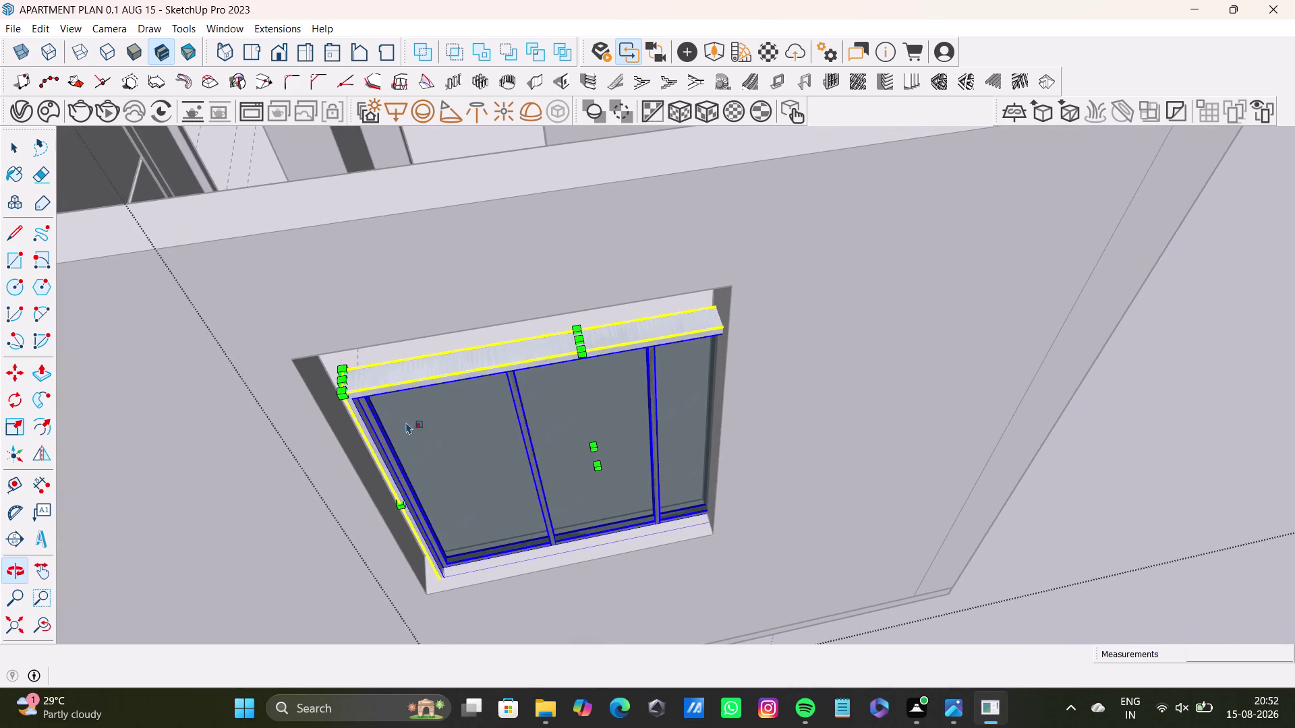
scroll(up, 3)
middle_drag(361, 400, 422, 361)
scroll(up, 3)
middle_drag(447, 454, 526, 423)
drag(486, 580, 447, 583)
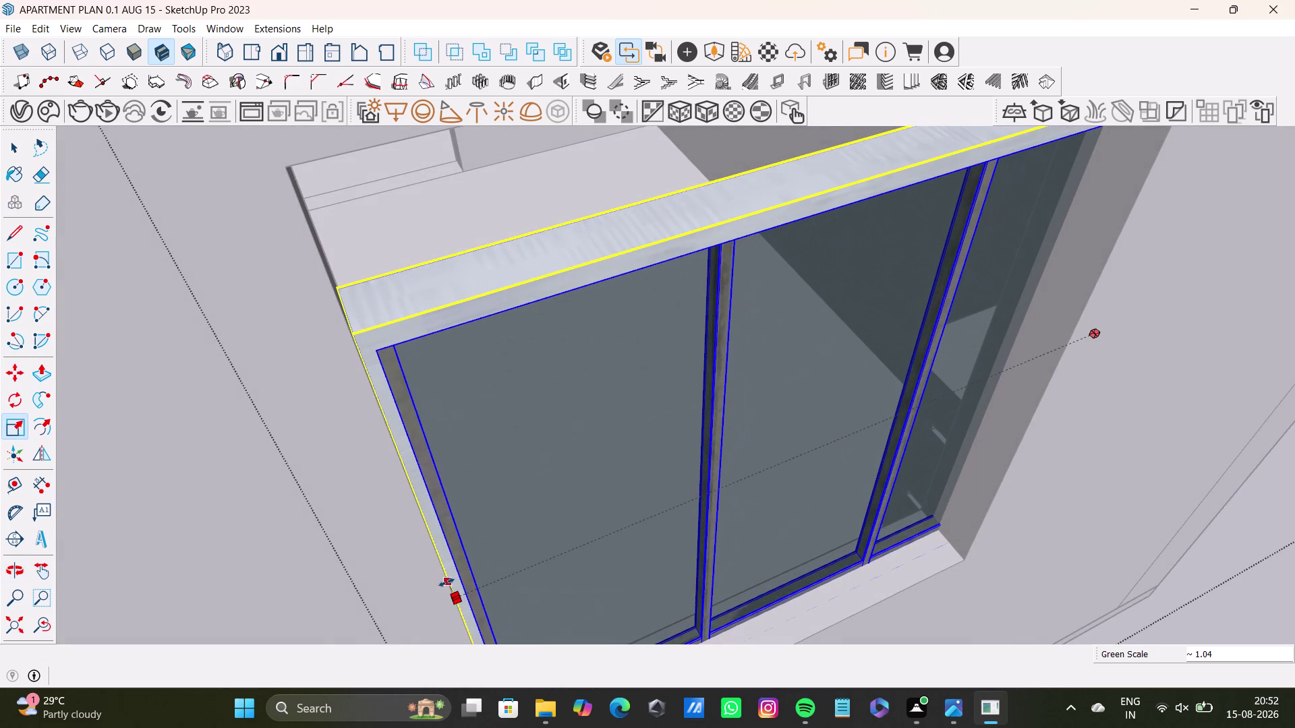
drag(447, 583, 447, 583)
scroll(down, 3)
middle_drag(696, 419, 507, 522)
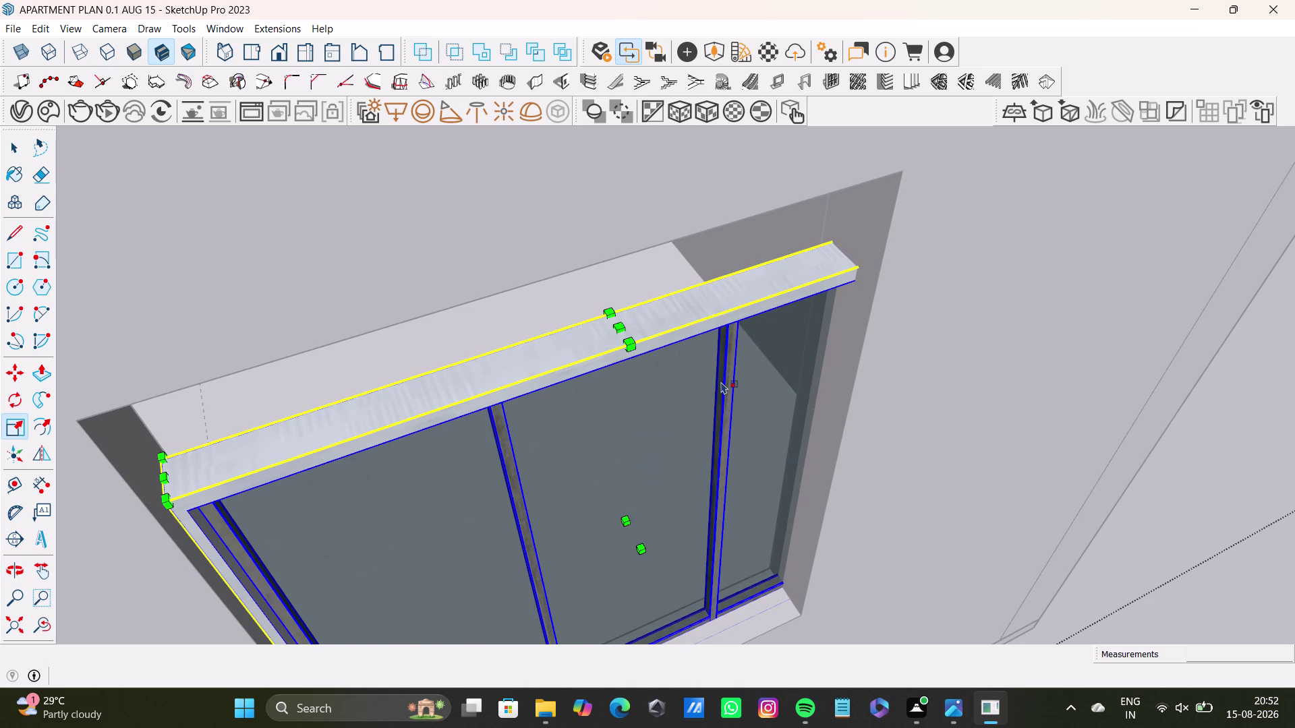
scroll(down, 3)
middle_drag(720, 380, 669, 390)
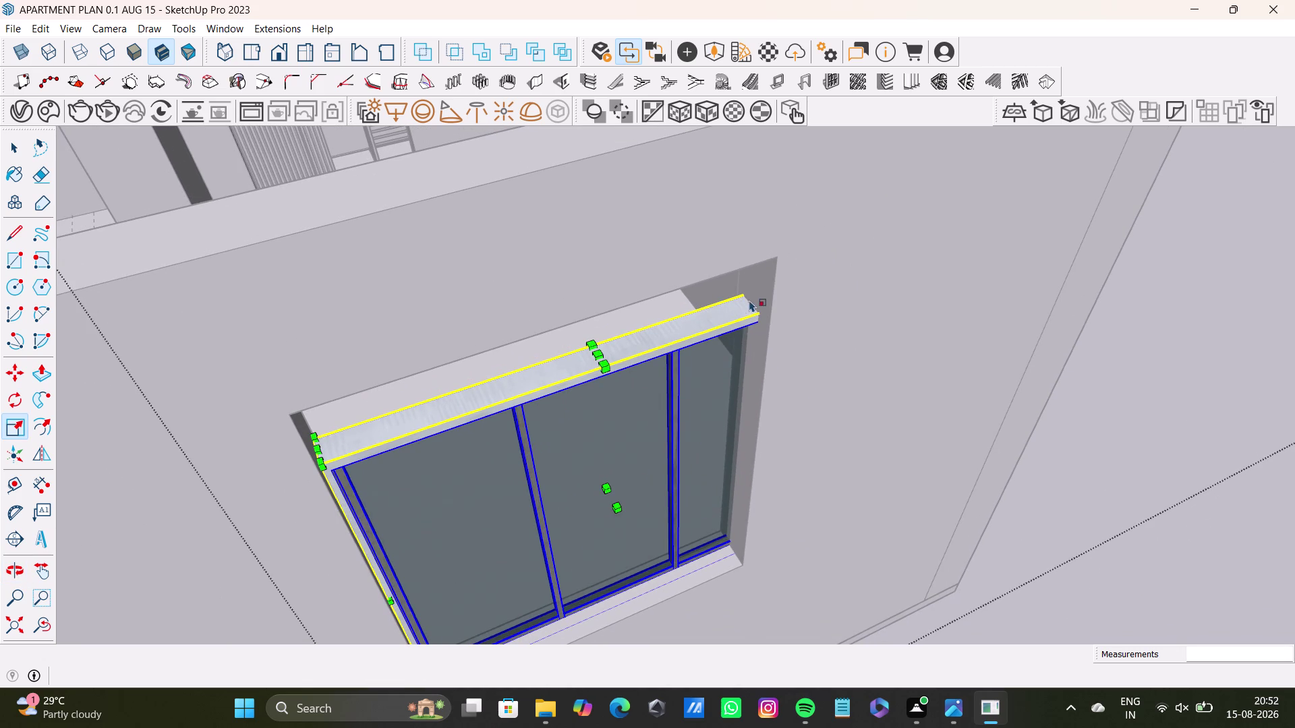
Select the window frame, reactivate the Scale tool, and orbit around the wall.
key(space)
click(745, 310)
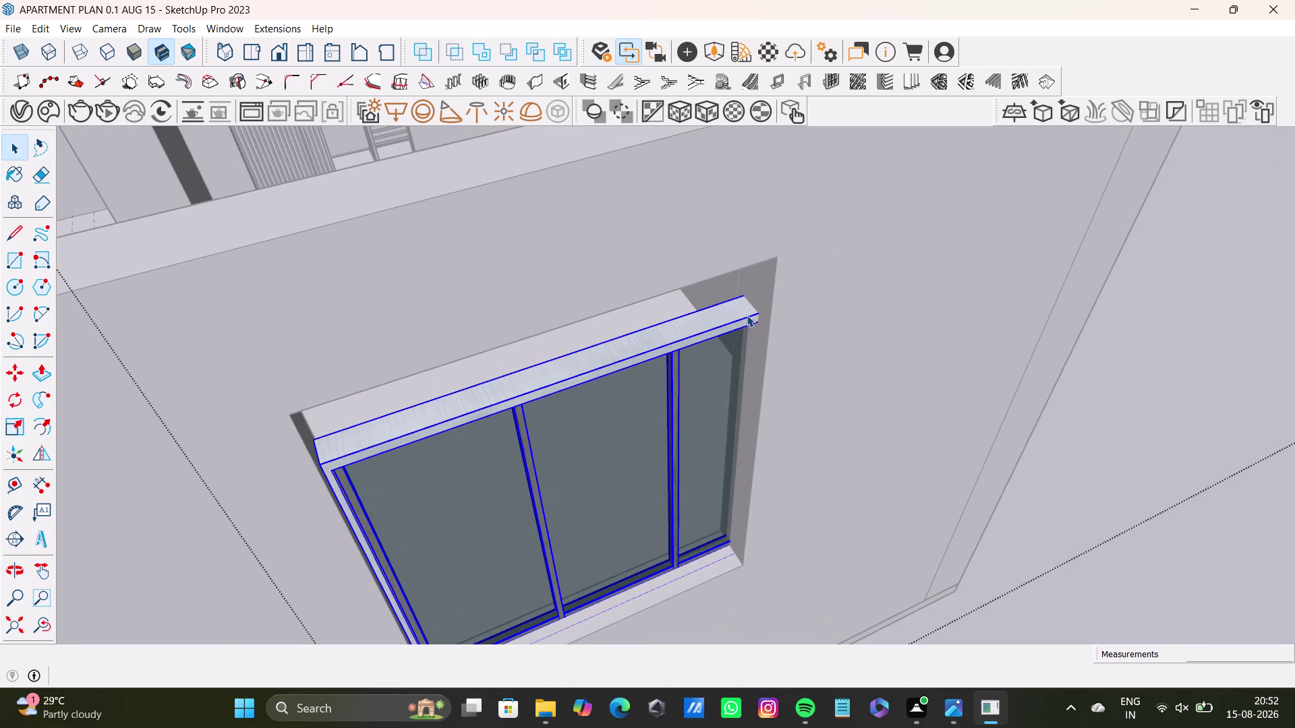
click(746, 314)
click(746, 316)
key(s)
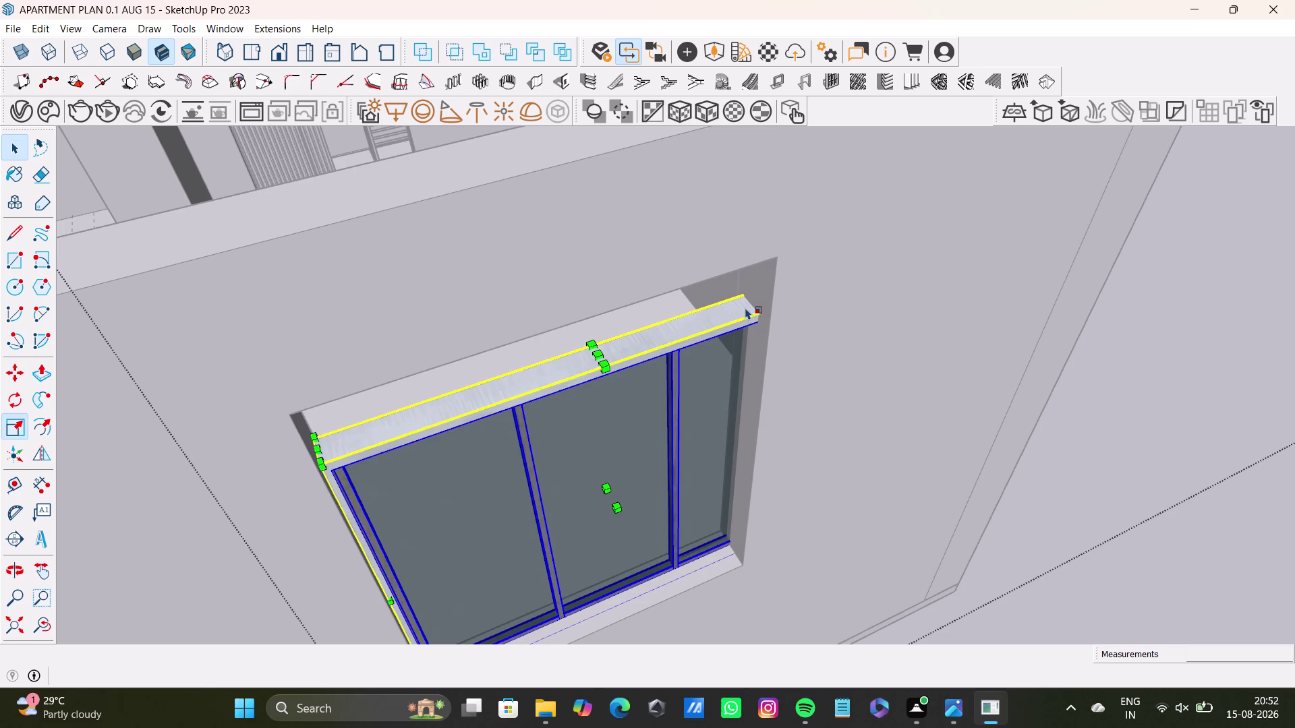
middle_drag(756, 404, 698, 400)
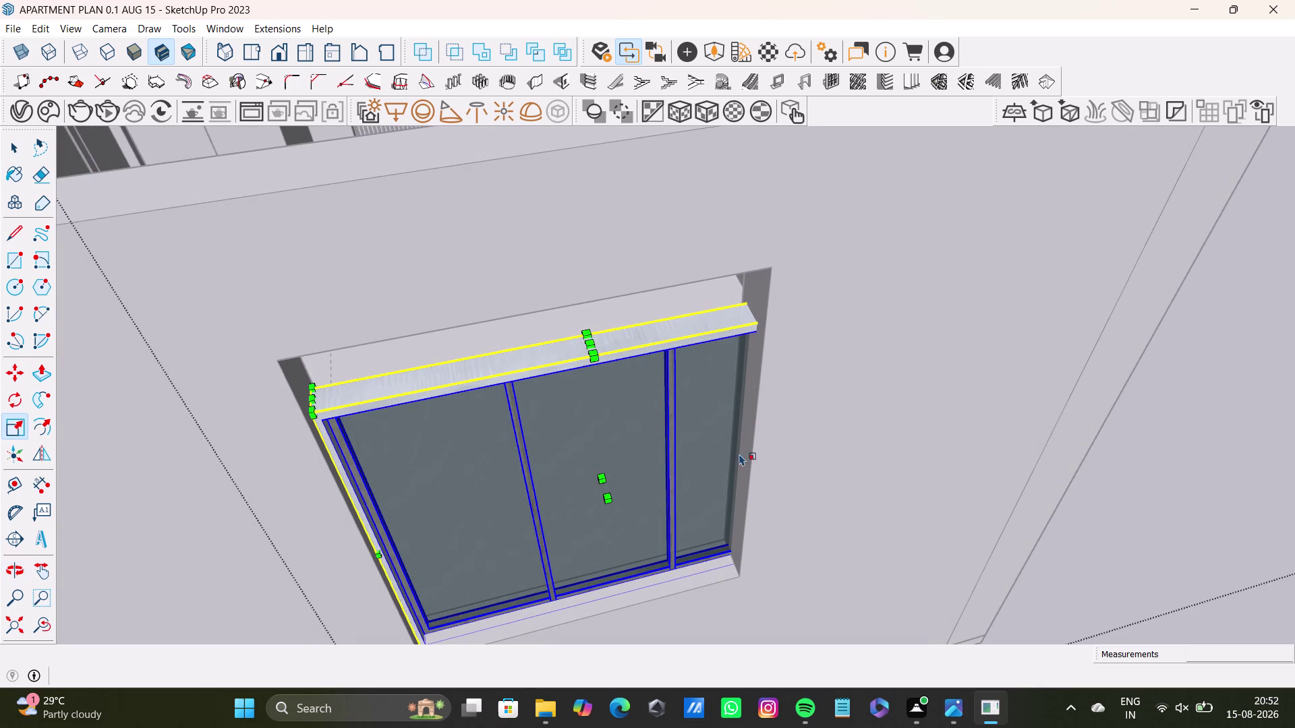
middle_drag(753, 473, 731, 427)
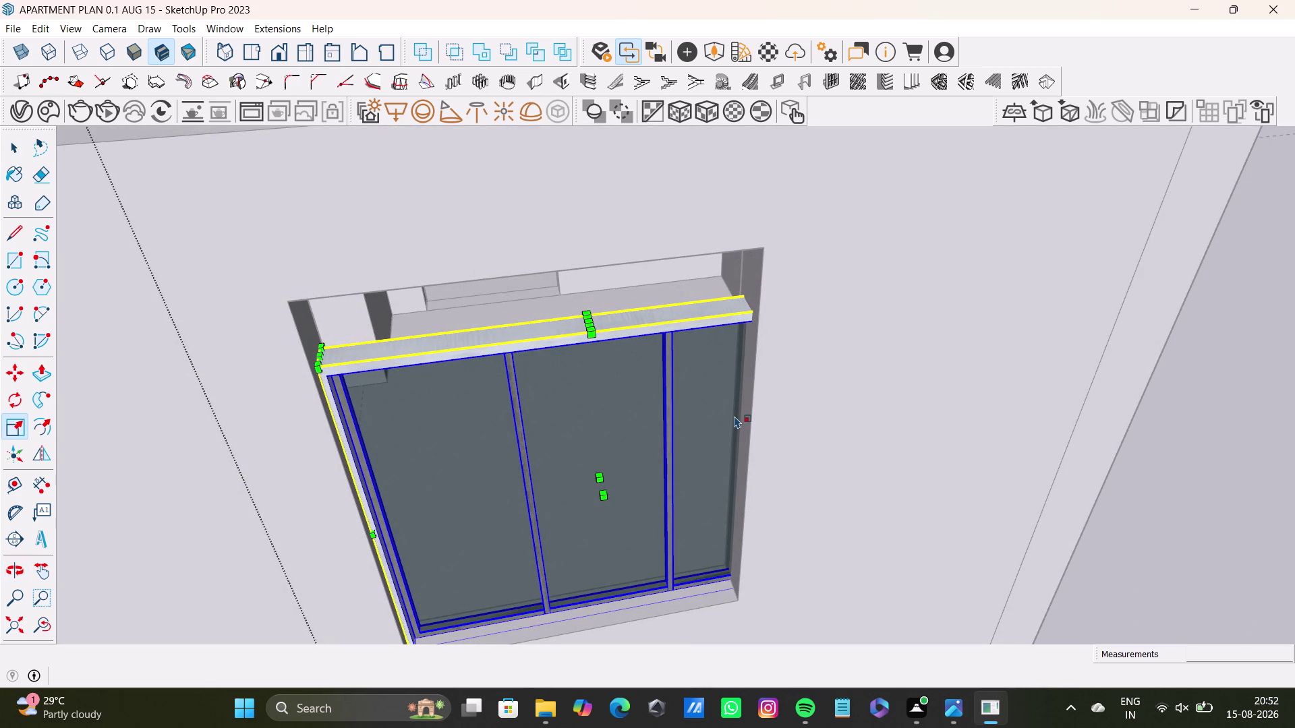
scroll(down, 3)
middle_drag(688, 466, 710, 453)
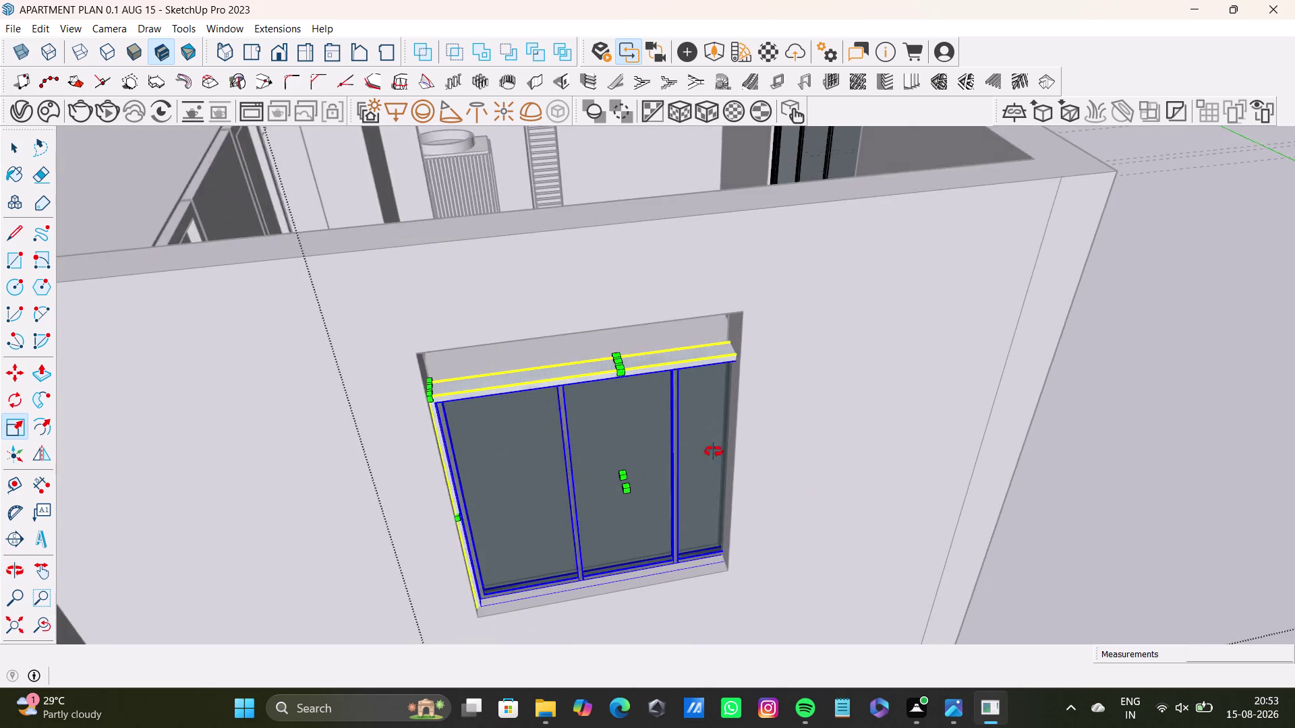
middle_drag(710, 453, 712, 454)
scroll(up, 3)
middle_drag(736, 448, 747, 395)
scroll(down, 3)
key(s)
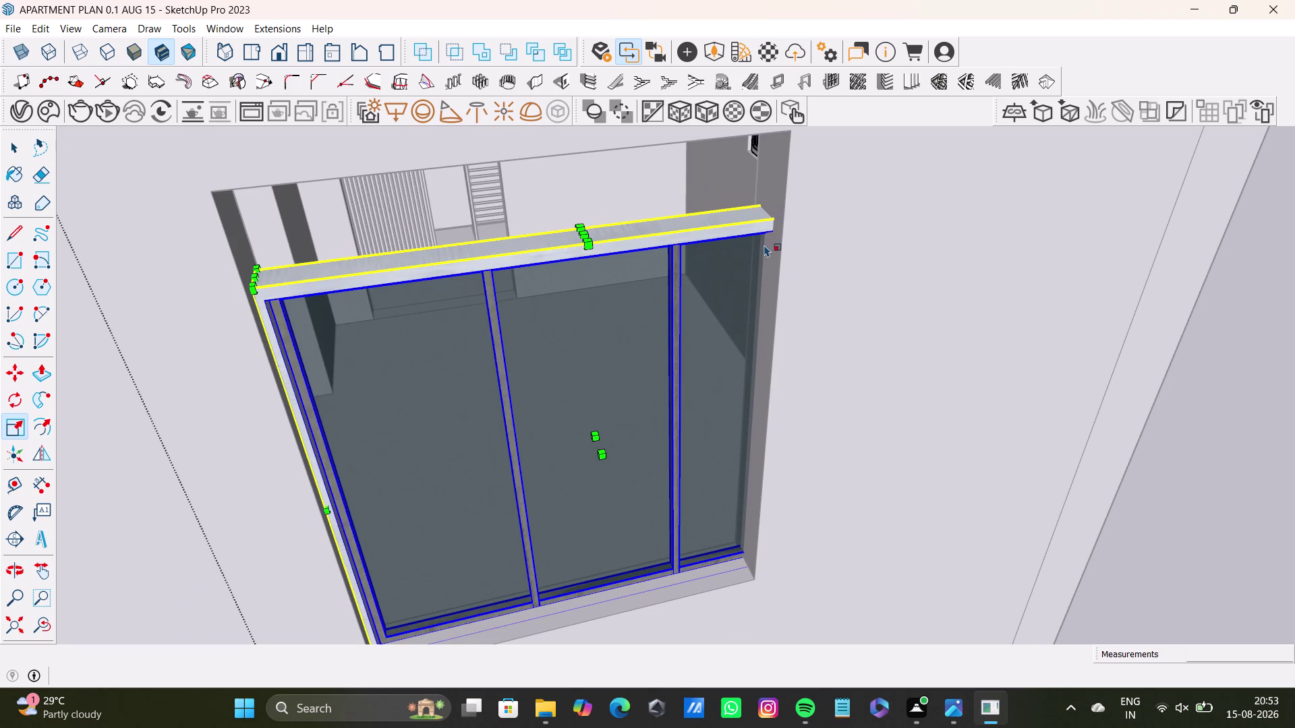
Undo the last seven changes and orbit to face the window.
key(ctrl+z)
key(ctrl+z)
key(ctrl+z)
key(ctrl+z)
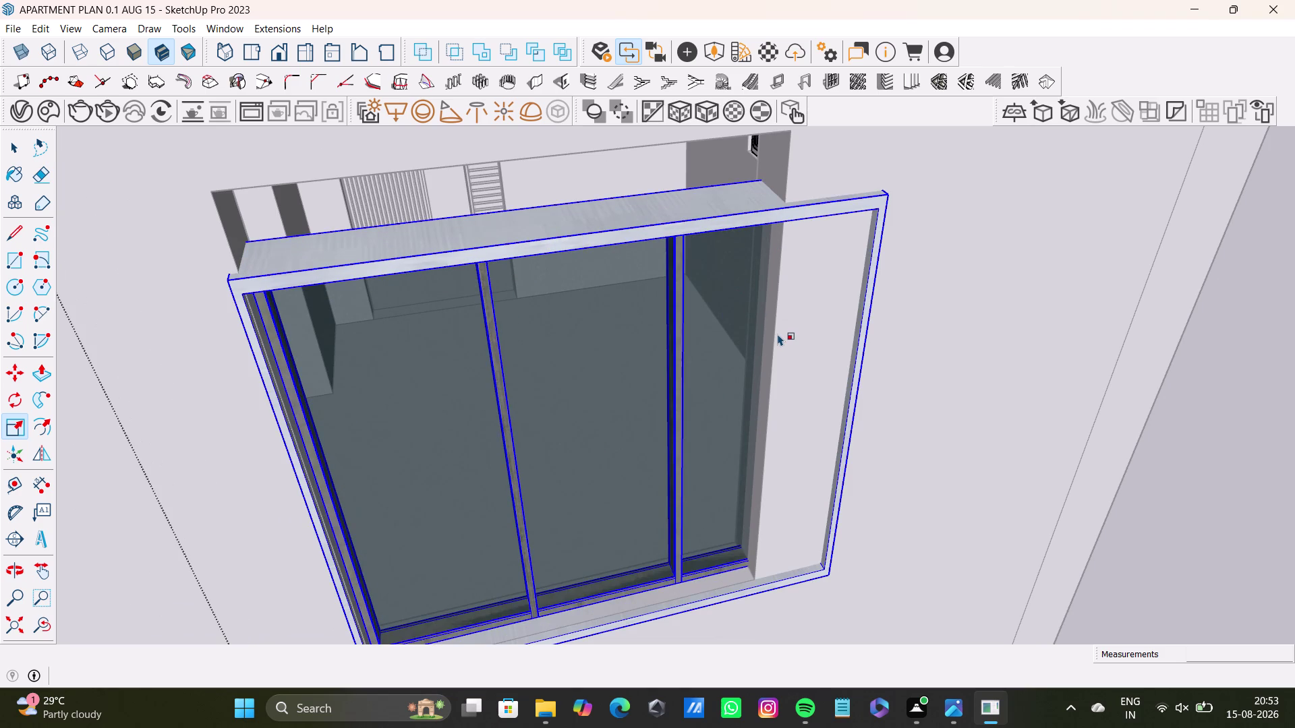
key(ctrl+z)
key(ctrl+z)
key(ctrl+z)
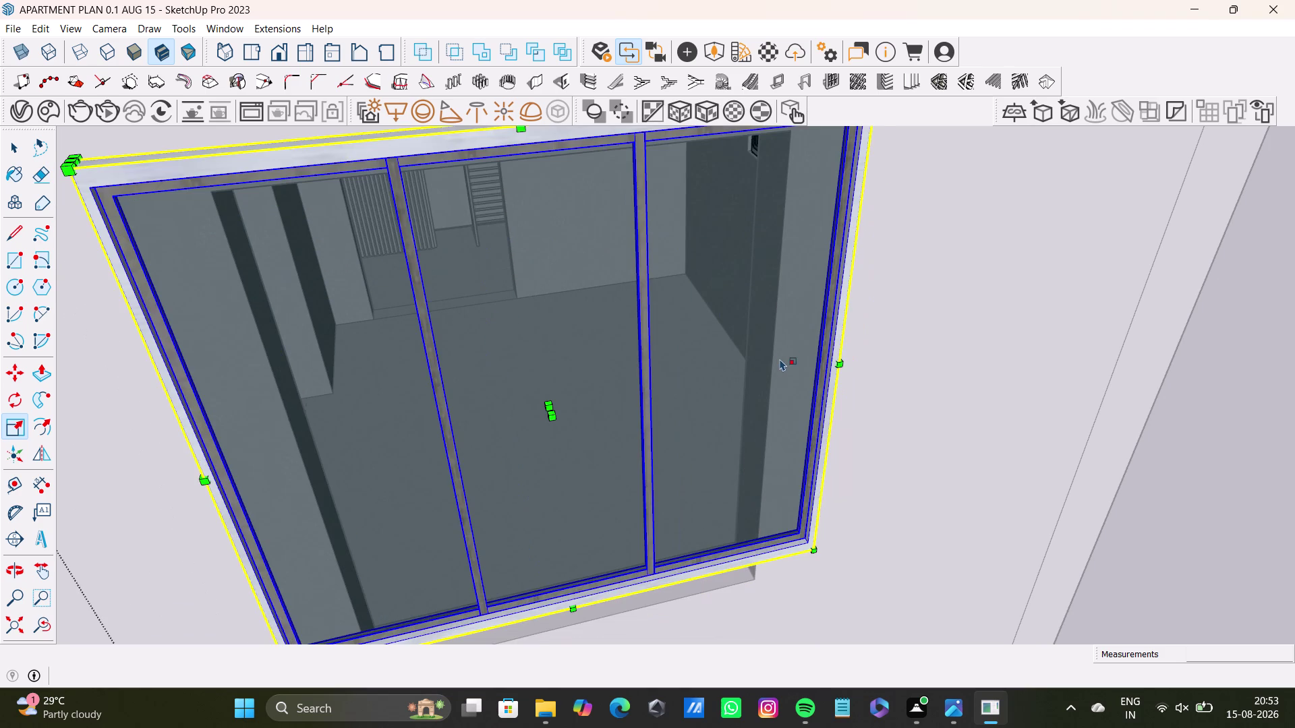
middle_drag(778, 363, 784, 443)
middle_drag(799, 423, 639, 416)
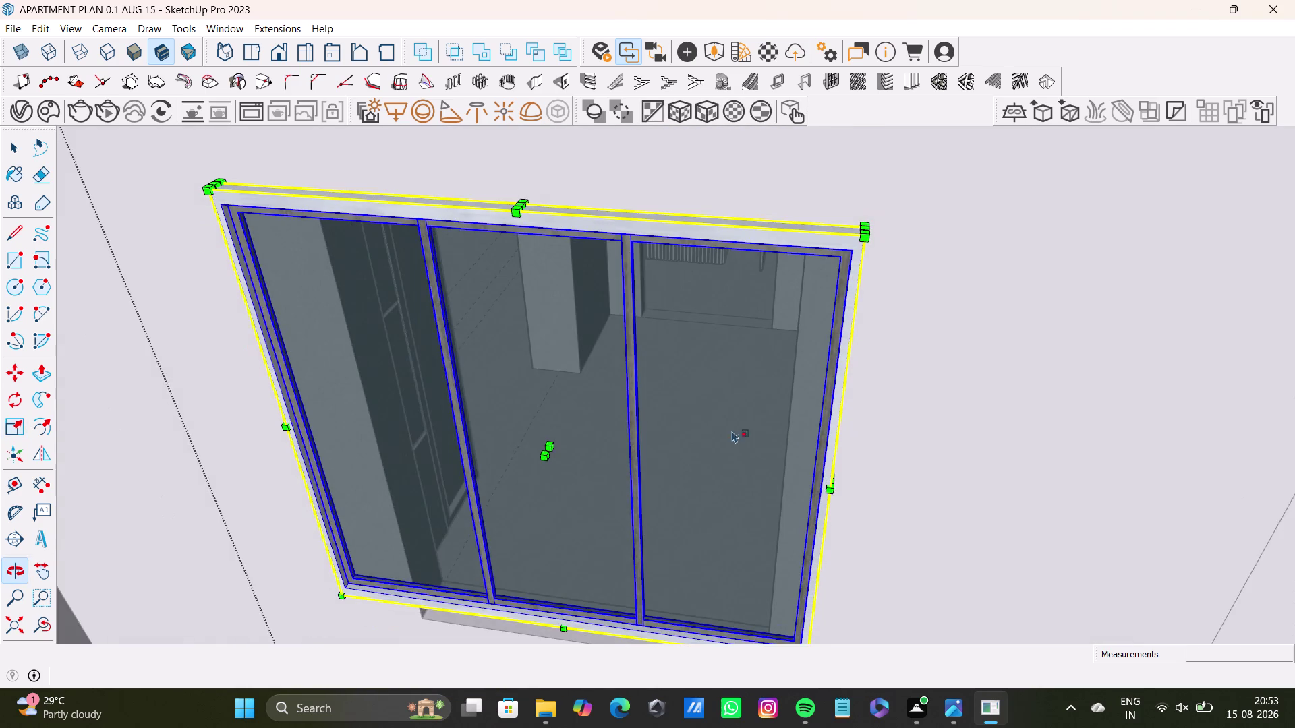
scroll(up, 3)
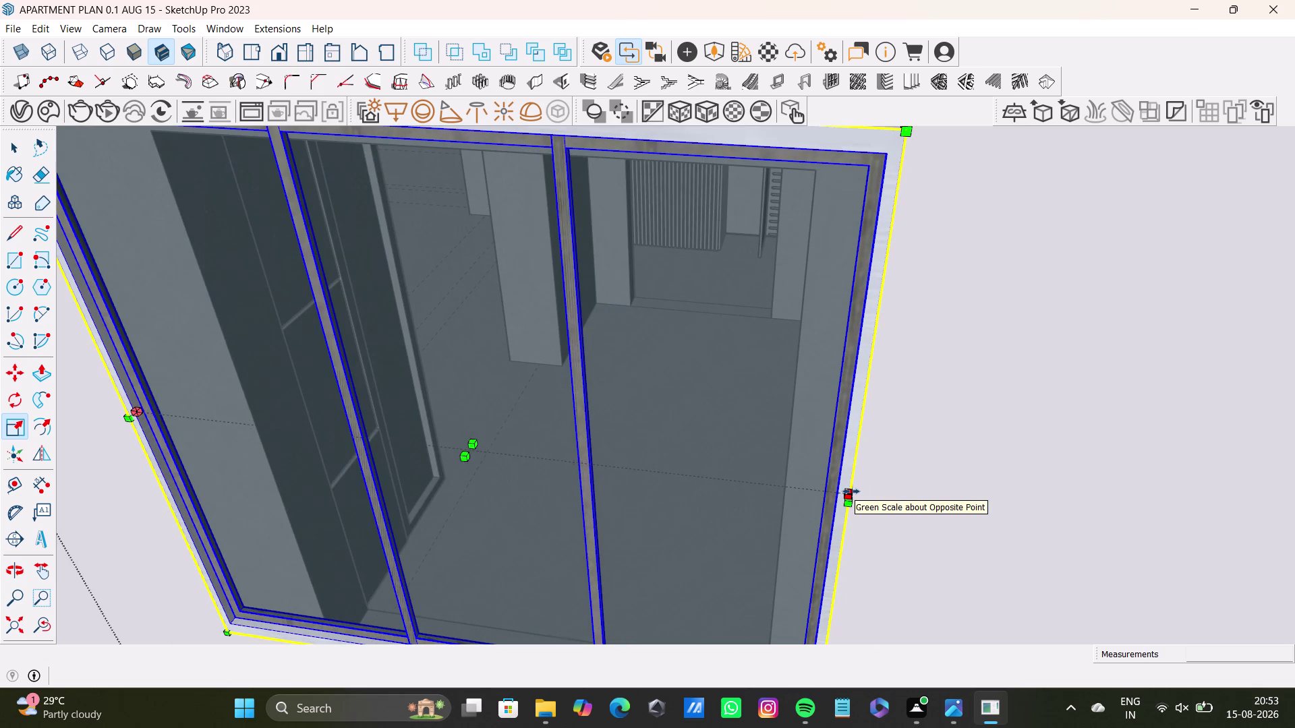
Drag the side green-axis grip to narrow the window to about 0.91 width.
drag(851, 491, 785, 484)
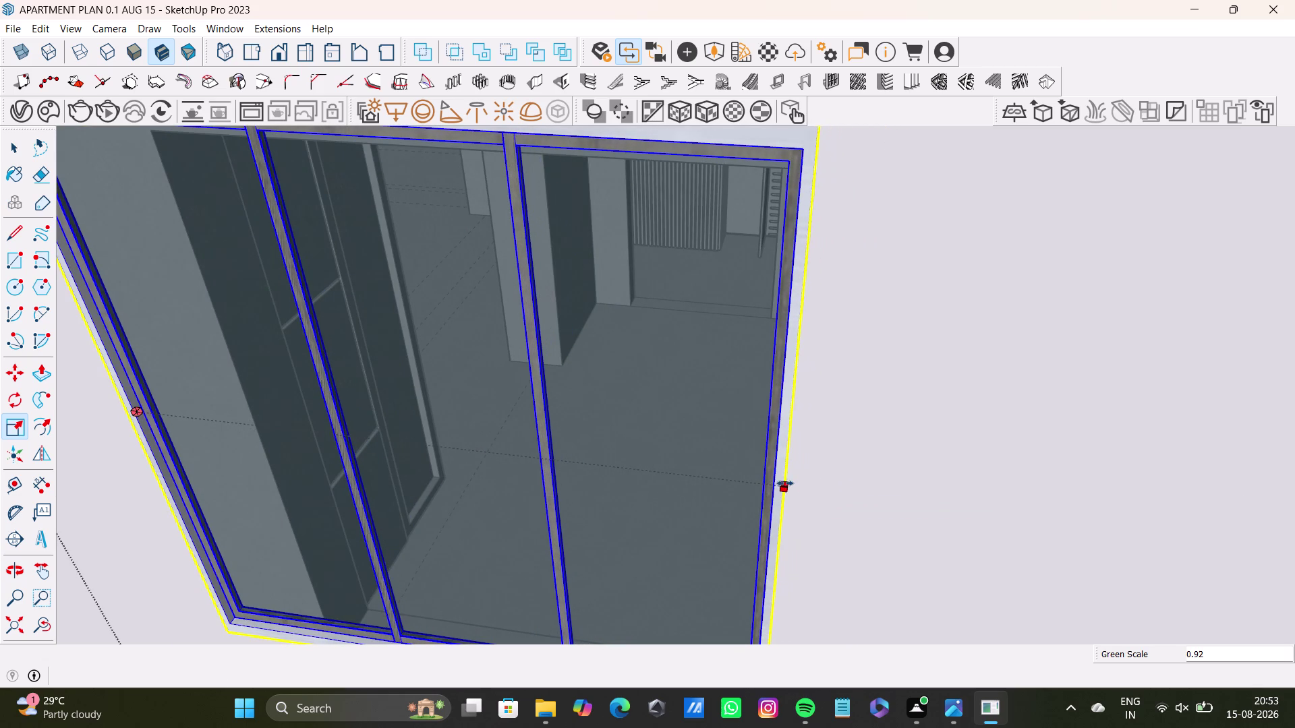
drag(785, 484, 775, 481)
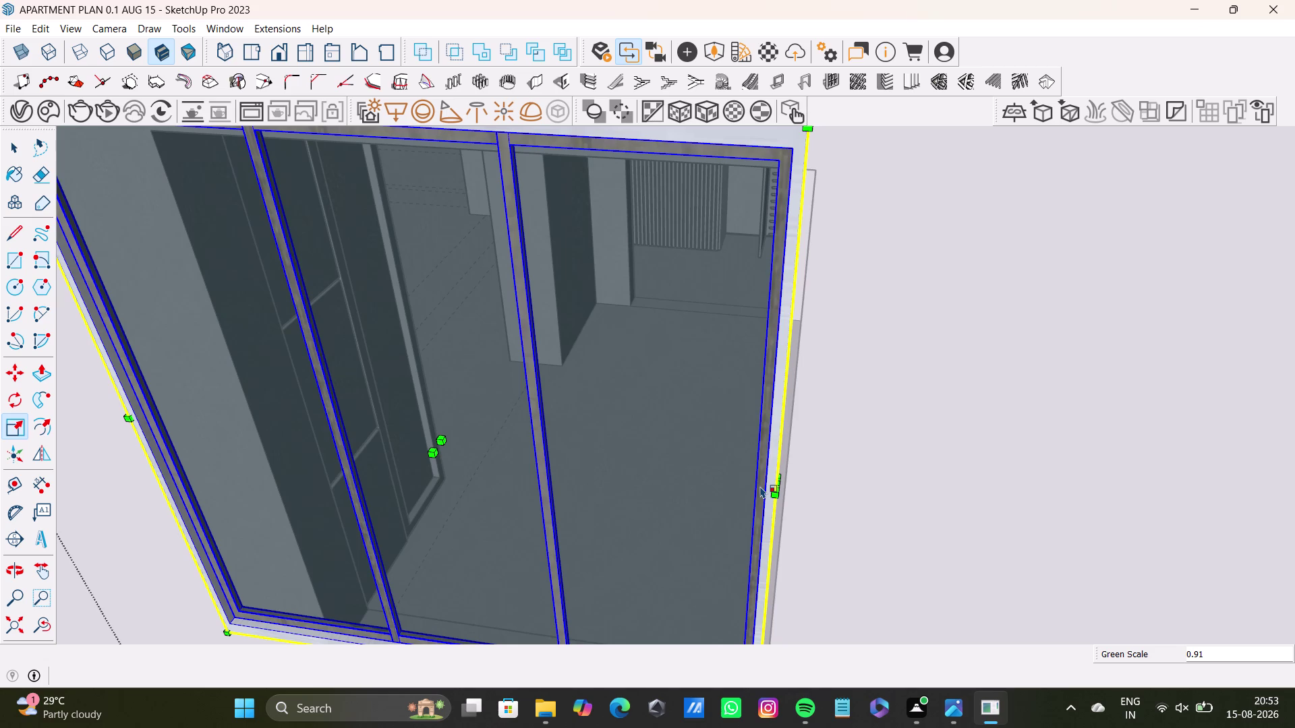
scroll(up, 3)
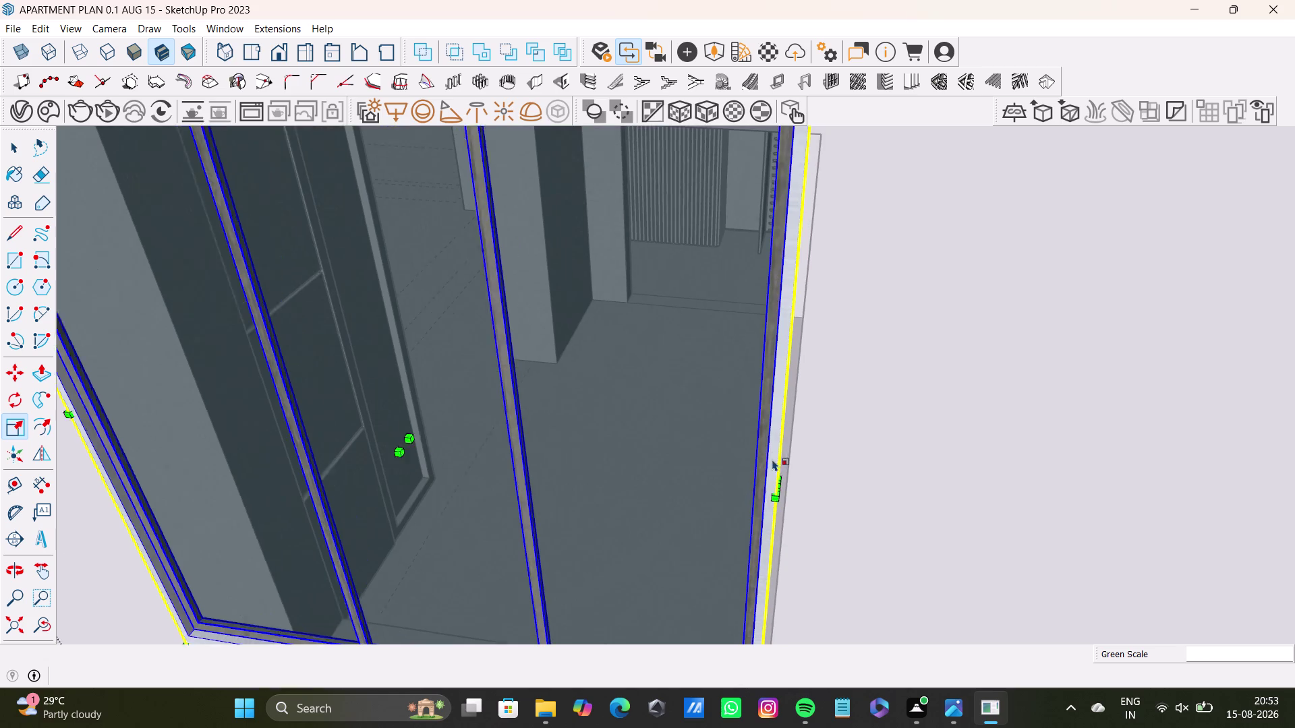
scroll(up, 3)
middle_drag(768, 498, 693, 515)
drag(772, 495, 807, 496)
scroll(down, 3)
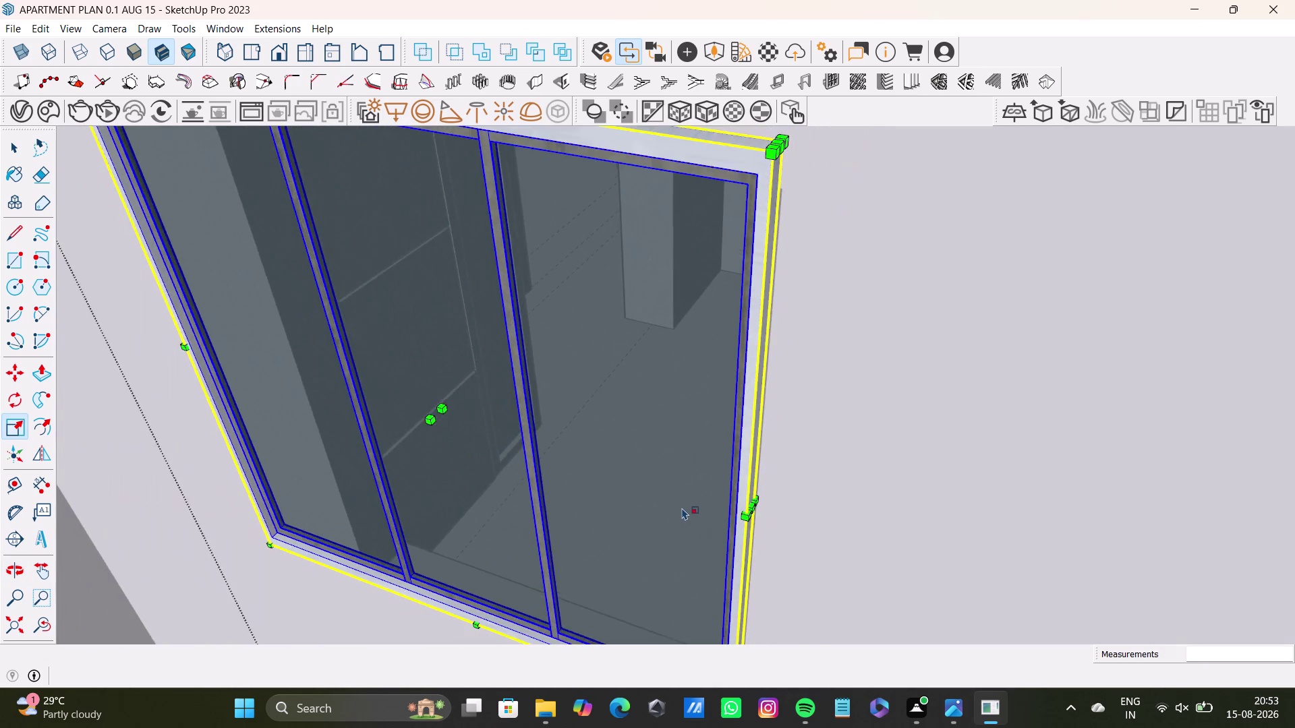
middle_drag(682, 507, 777, 463)
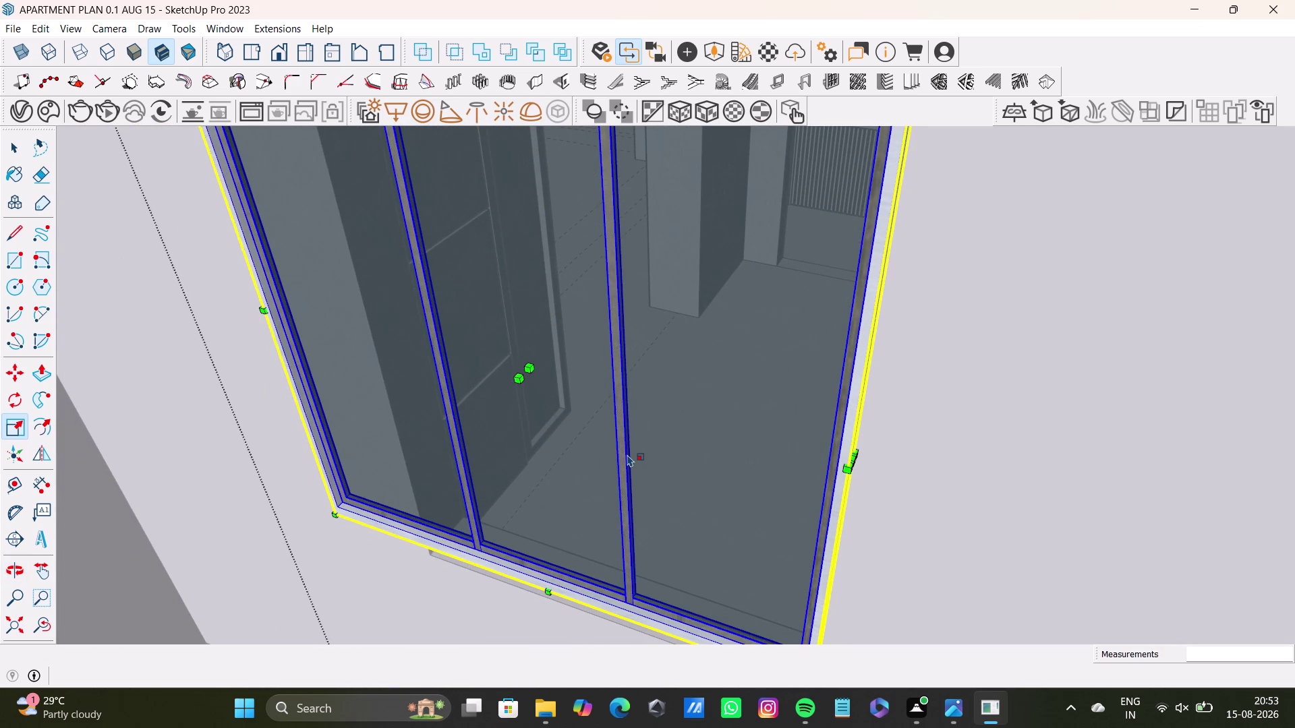
scroll(down, 3)
scroll(down, 3)
middle_drag(618, 474, 641, 545)
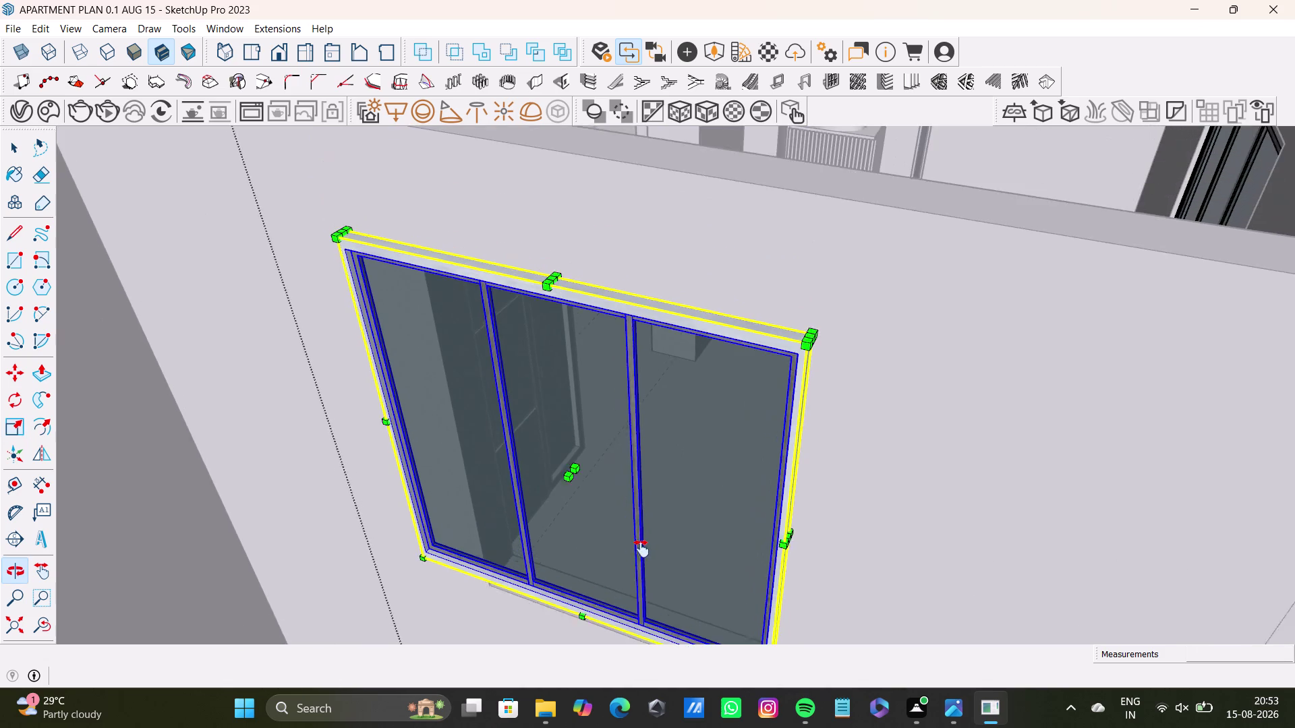
middle_drag(641, 546, 643, 556)
middle_drag(631, 546, 852, 461)
Shrink the whole window uniformly from a corner grip to about 0.88.
middle_drag(693, 443, 646, 302)
middle_drag(609, 366, 469, 540)
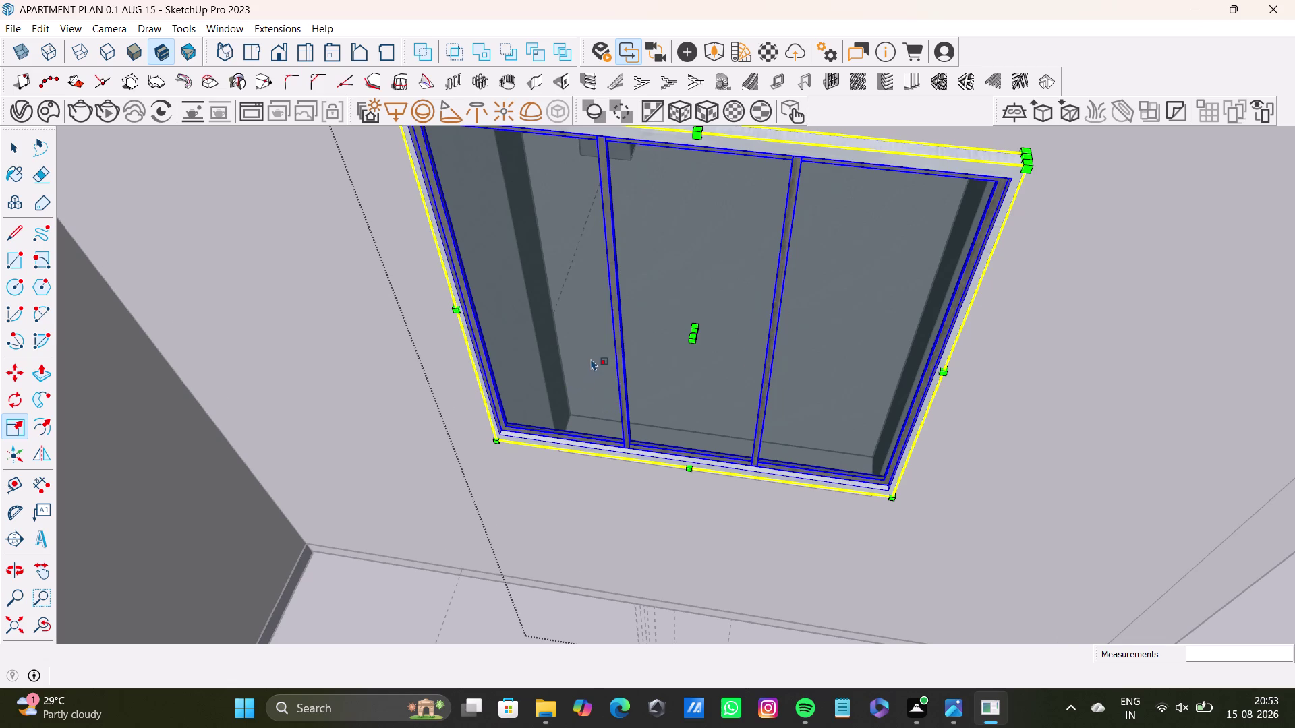
scroll(down, 3)
middle_drag(591, 368, 575, 402)
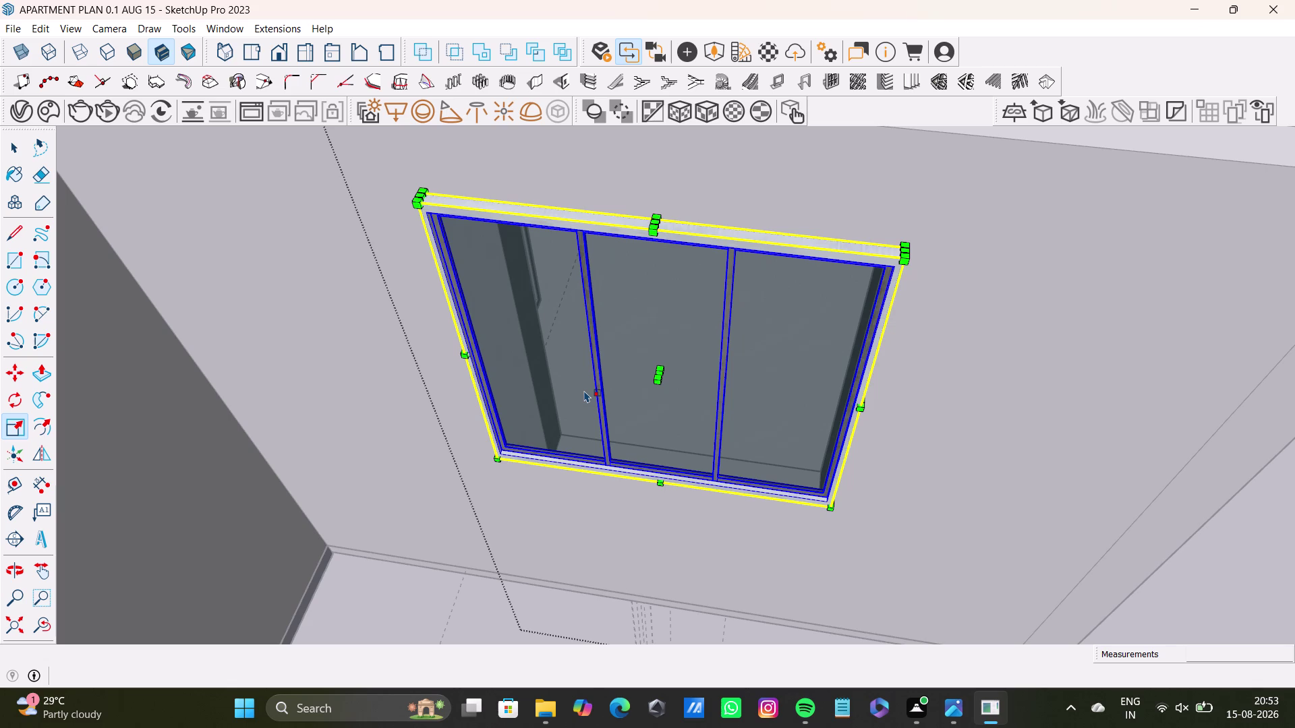
middle_drag(623, 414, 646, 304)
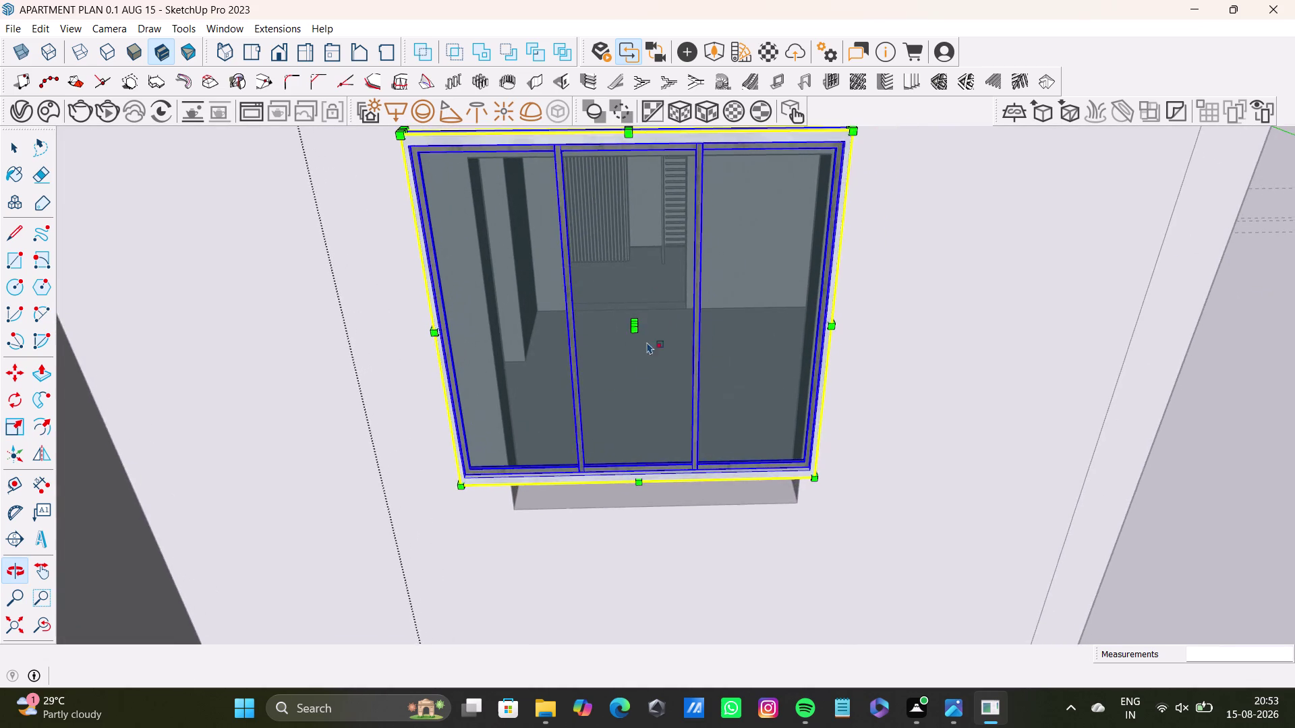
scroll(up, 3)
middle_drag(555, 426, 569, 373)
drag(457, 449, 512, 419)
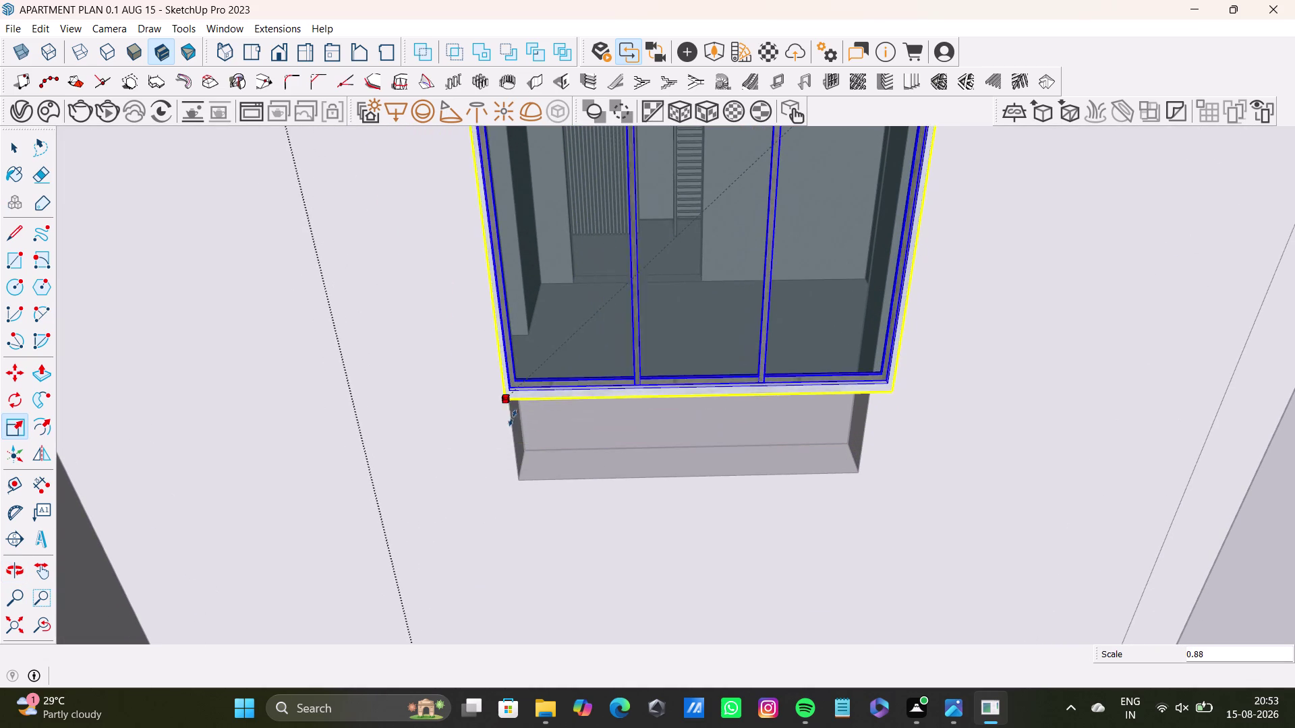
drag(512, 419, 528, 412)
drag(891, 379, 880, 373)
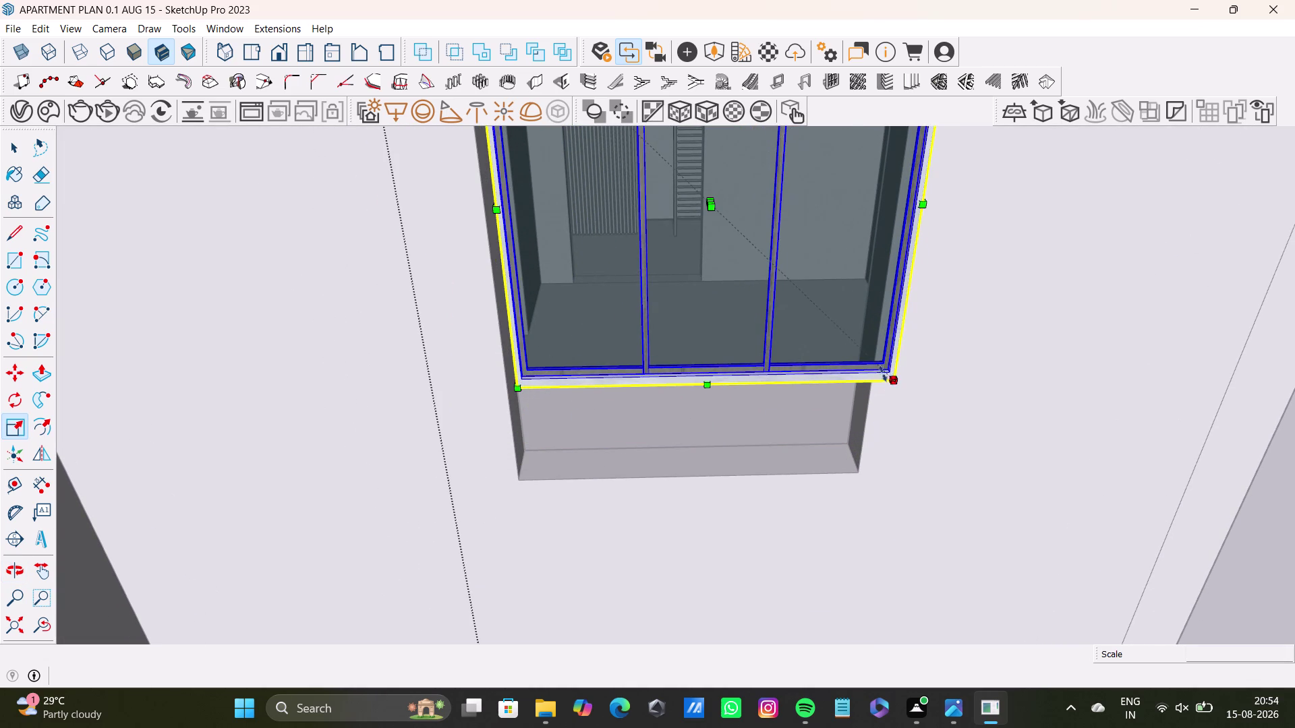
drag(880, 373, 836, 362)
Drag the top blue-axis grip to shorten the window height to about 0.95.
middle_drag(795, 353, 767, 458)
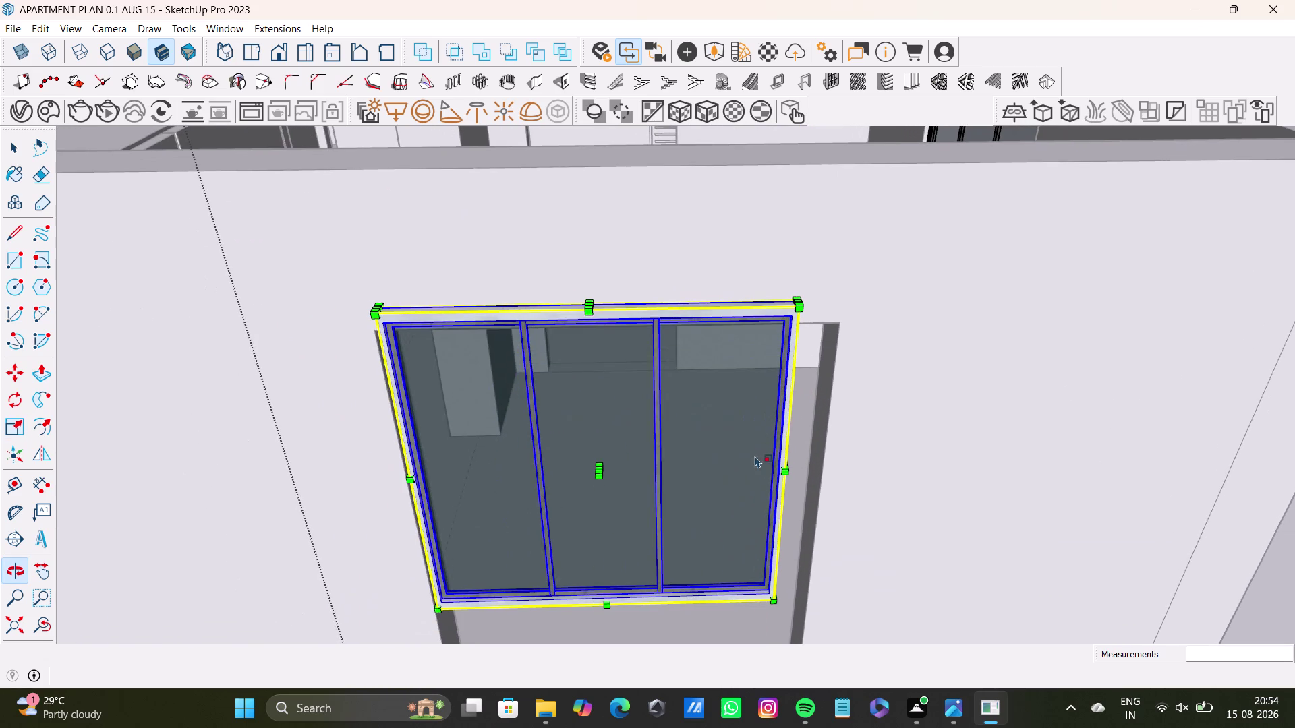
scroll(up, 3)
middle_drag(584, 312, 586, 313)
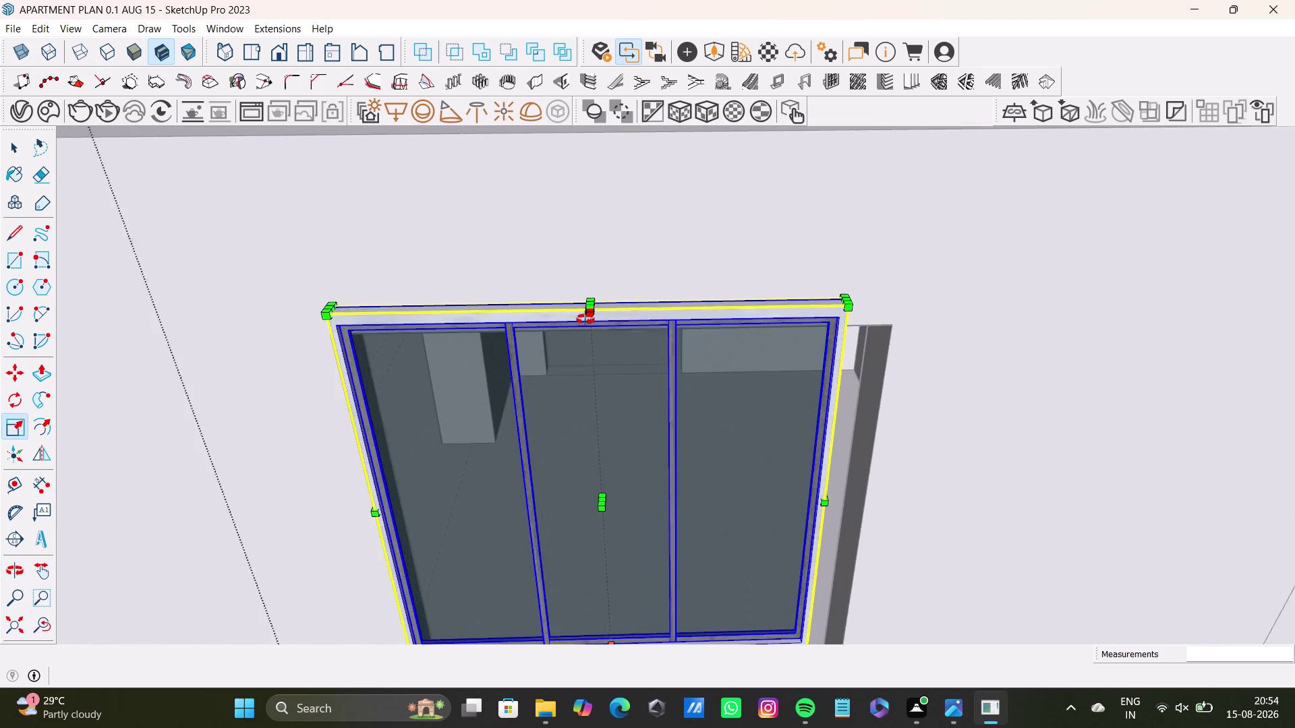
middle_drag(585, 313, 586, 371)
scroll(up, 3)
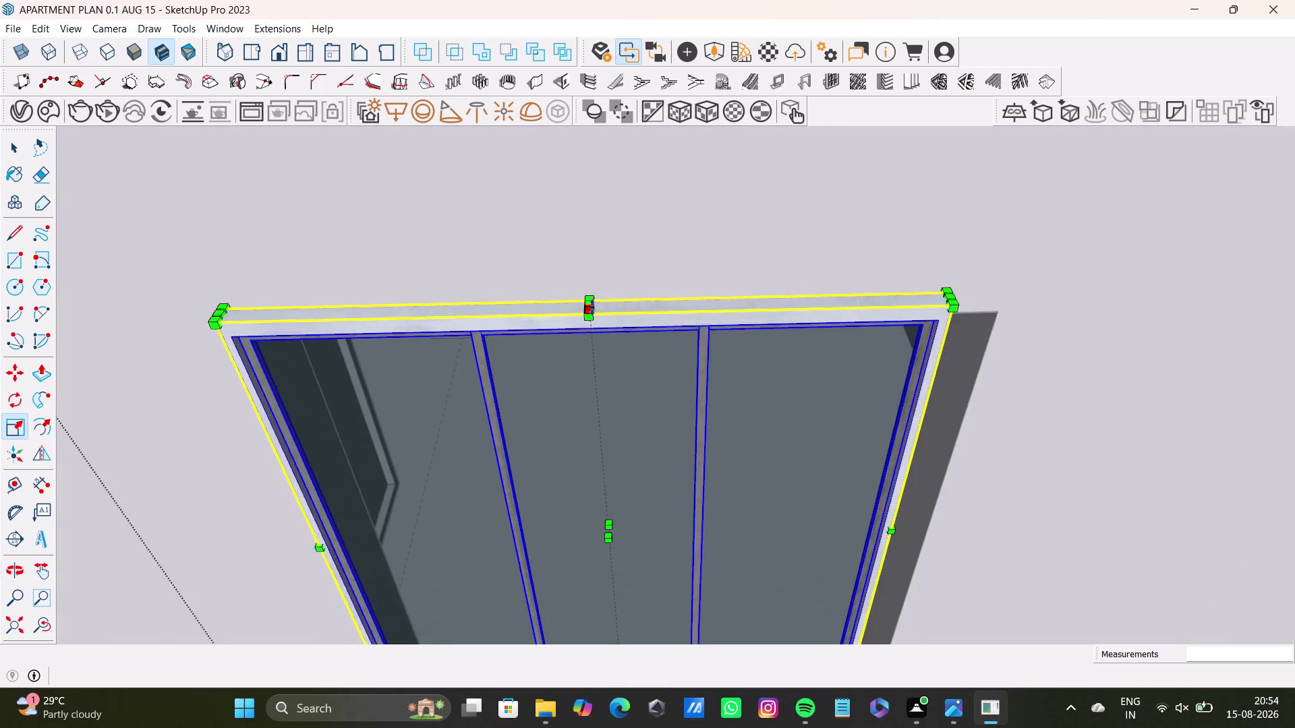
scroll(up, 3)
drag(593, 304, 617, 344)
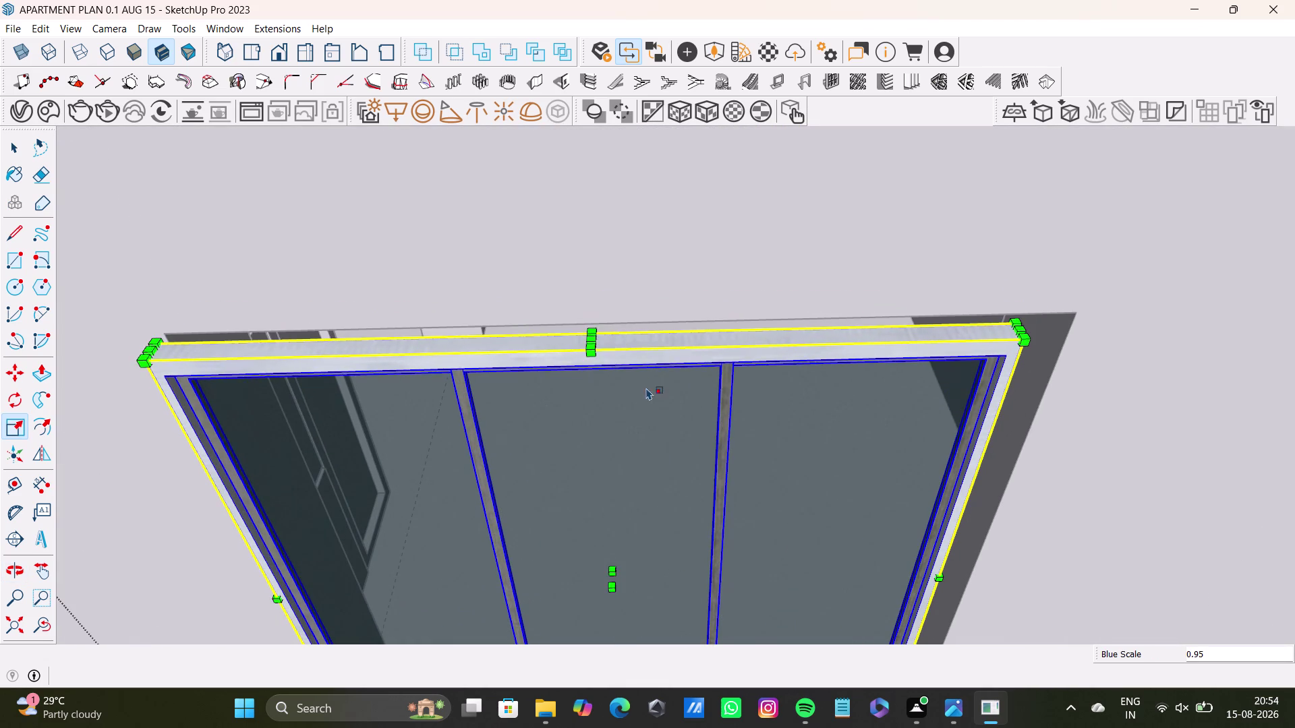
middle_drag(646, 388, 485, 399)
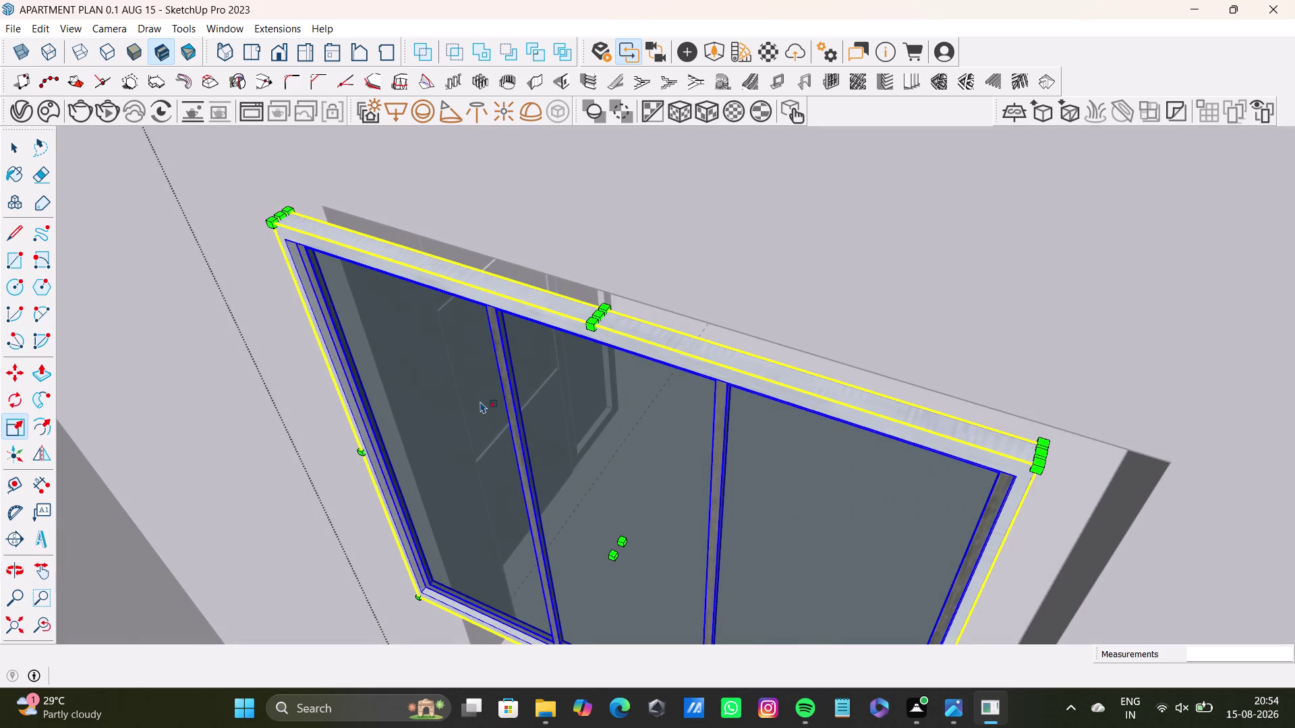